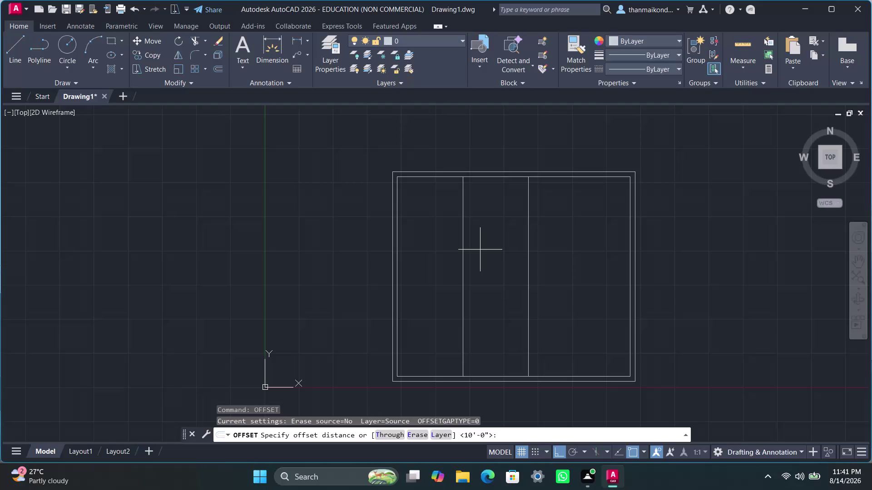
Offset the left interior wall line 4.5" to its right to double it.
text(4.5")
key(Return)
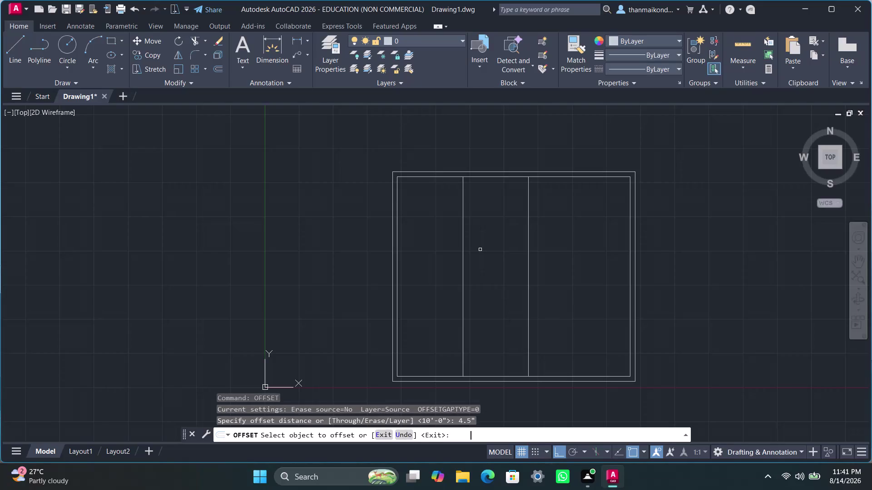
click(462, 232)
click(478, 226)
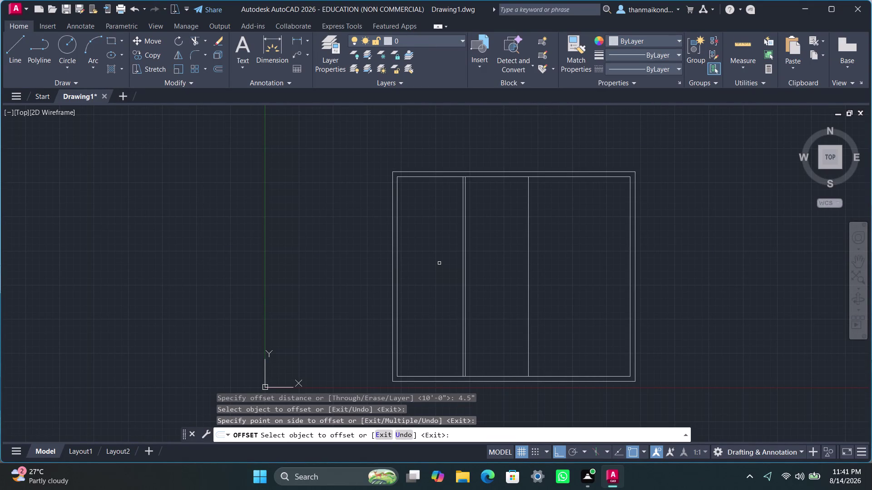
key(space)
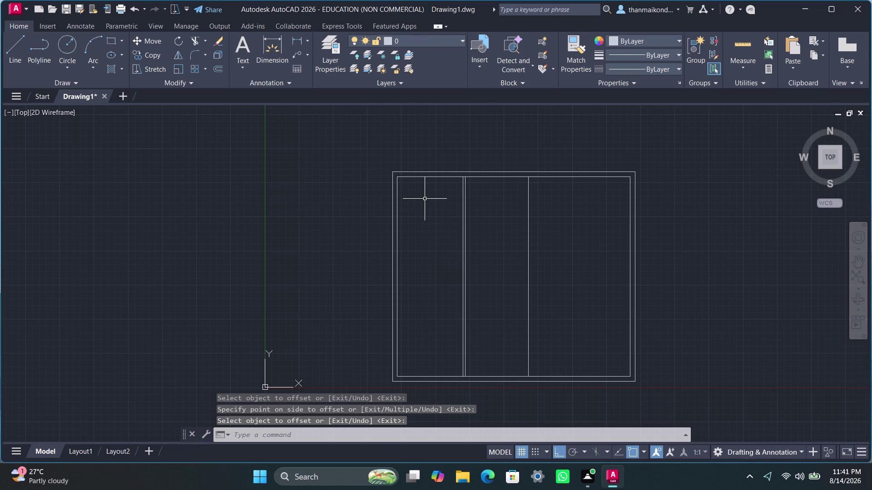
Start a second offset, cancel the mistyped distance, and re-enter the OFFSET alias.
text(off)
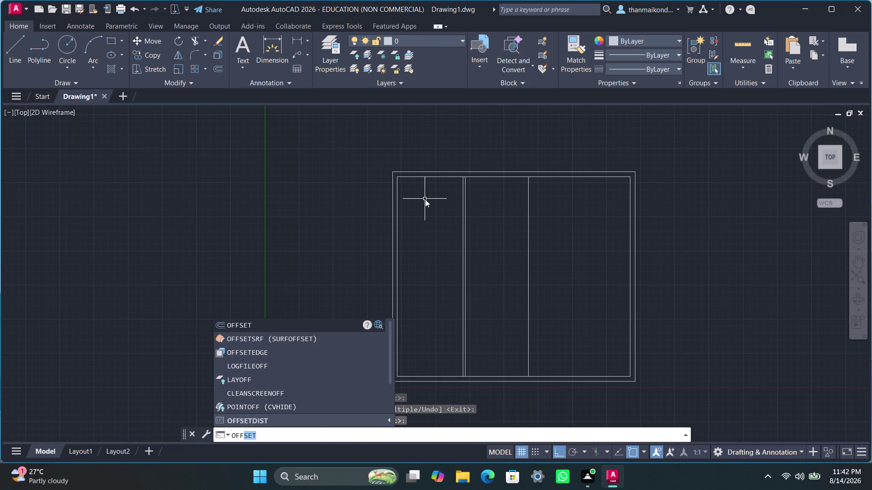
key(Return)
key(1)
key(0)
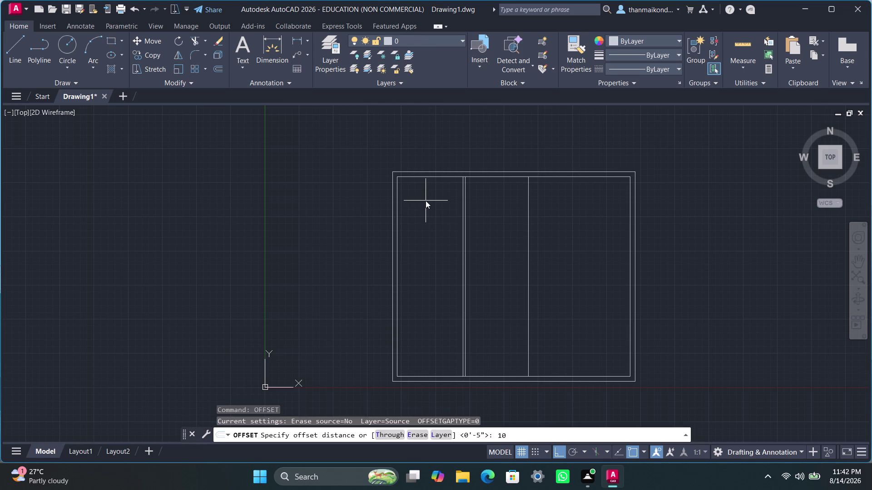
text('6)
key(shift+quotedbl)
key(Escape)
key(Escape)
key(Escape)
key(Escape)
text(of)
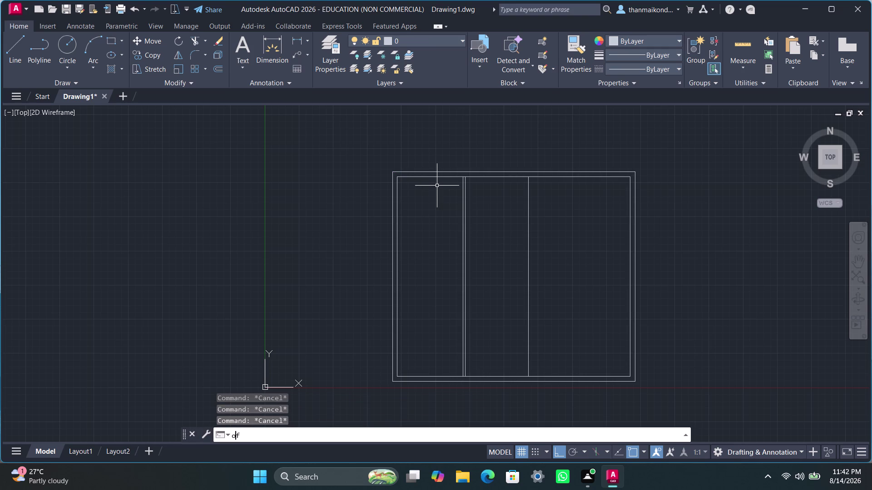
Offset the top inner wall line 10'6" downward to create the cross wall.
text(f)
key(Return)
text(10)
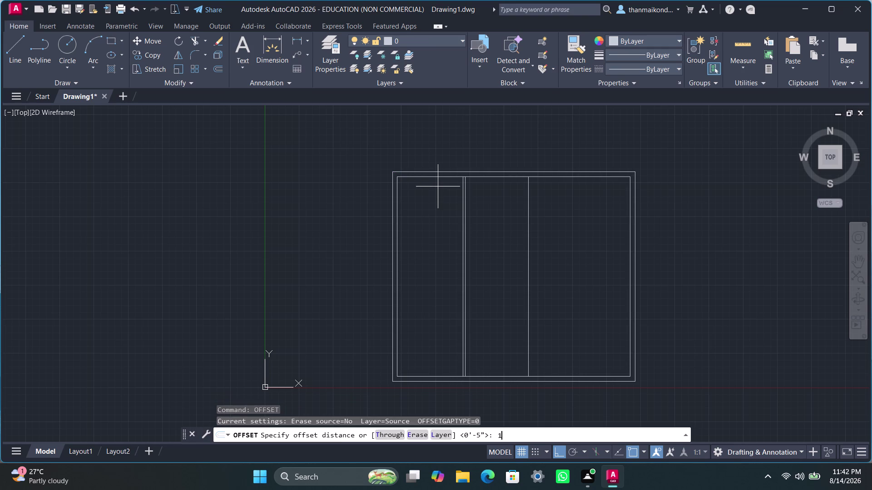
text('6)
key(shift+quotedbl)
key(Return)
click(436, 177)
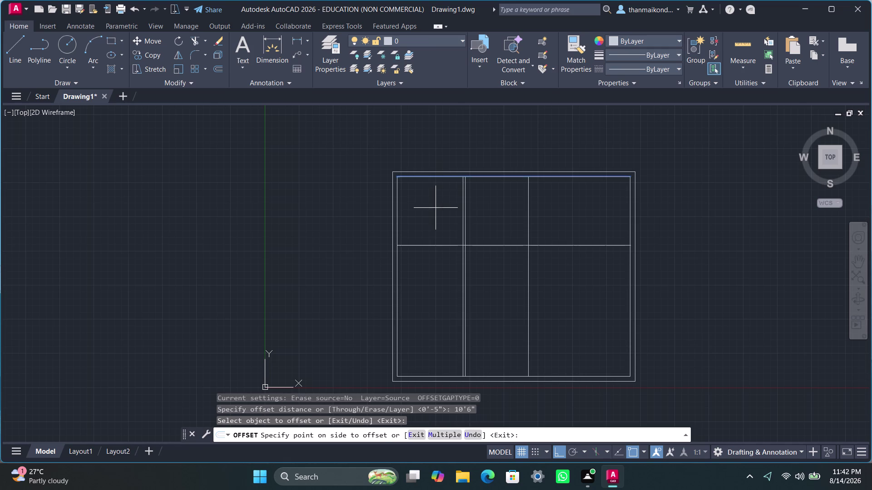
click(435, 212)
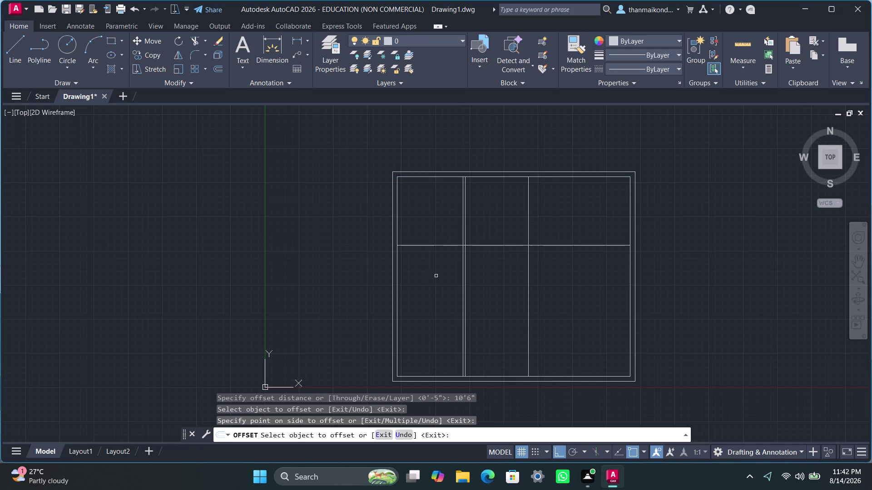
key(Escape)
key(Escape)
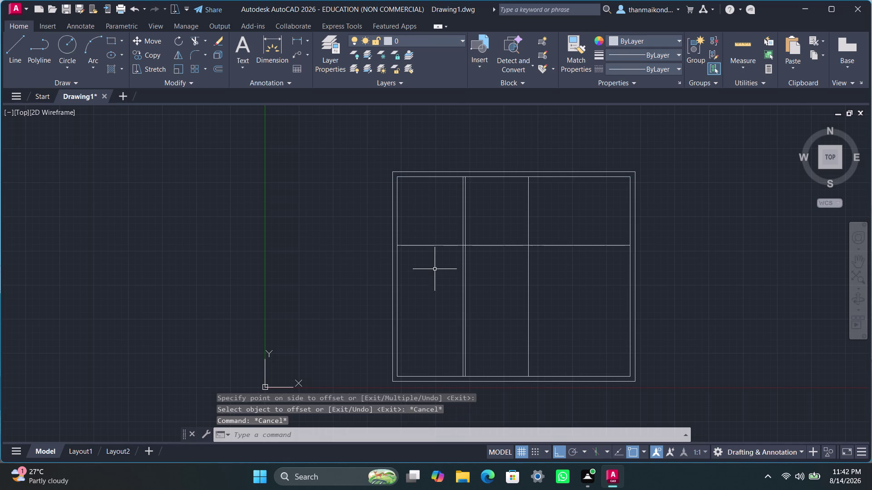
key(Escape)
Offset the new cross-wall line 4.5" below itself to double it.
key(o)
text(ff)
key(Return)
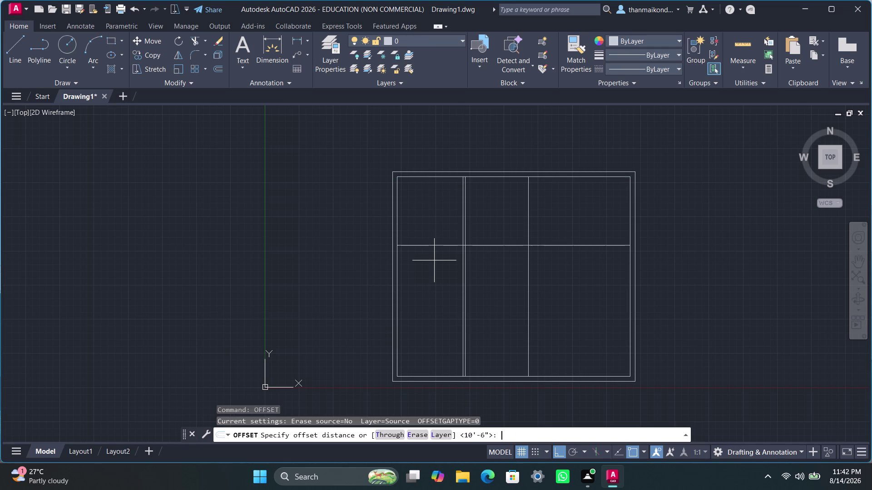
key(4)
key(period)
key(5)
key(shift+quotedbl)
key(Return)
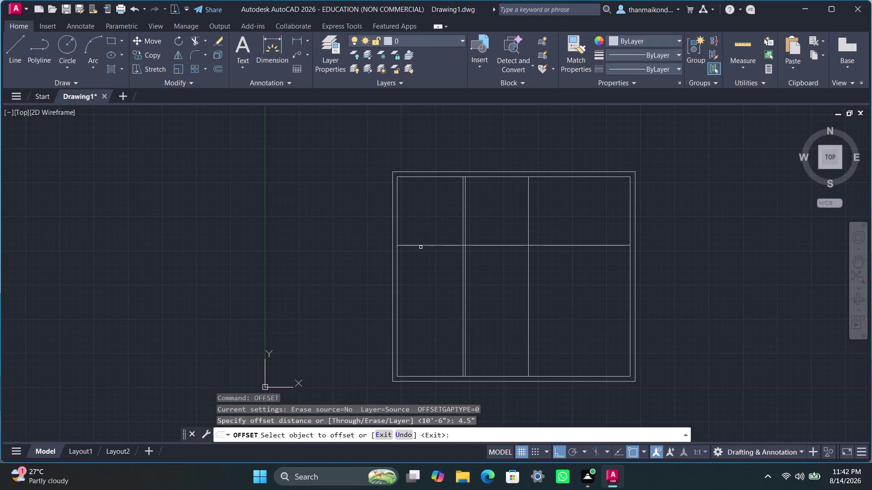
click(421, 246)
click(423, 260)
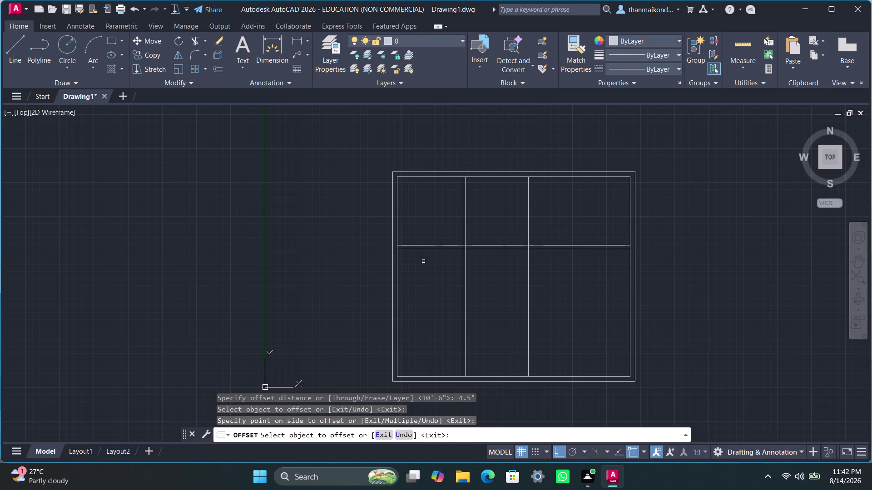
key(space)
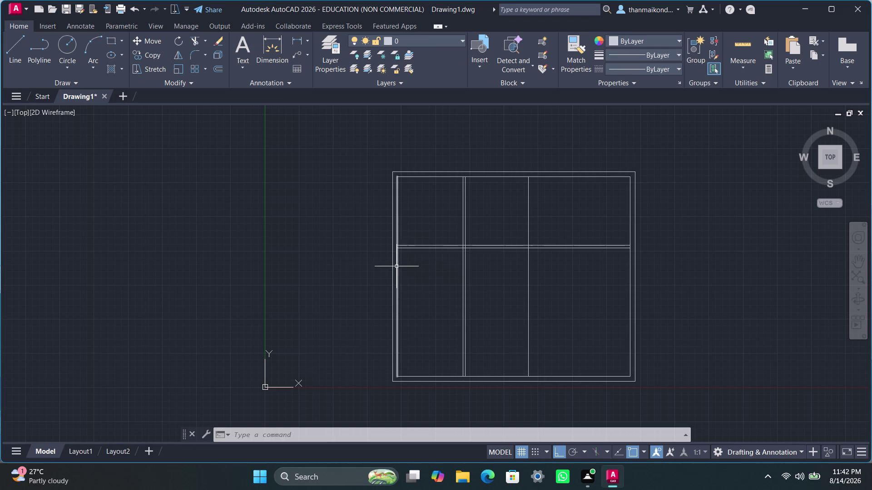
Offset the lower cross-wall line 4' downward as the corridor's opposite edge.
text(off)
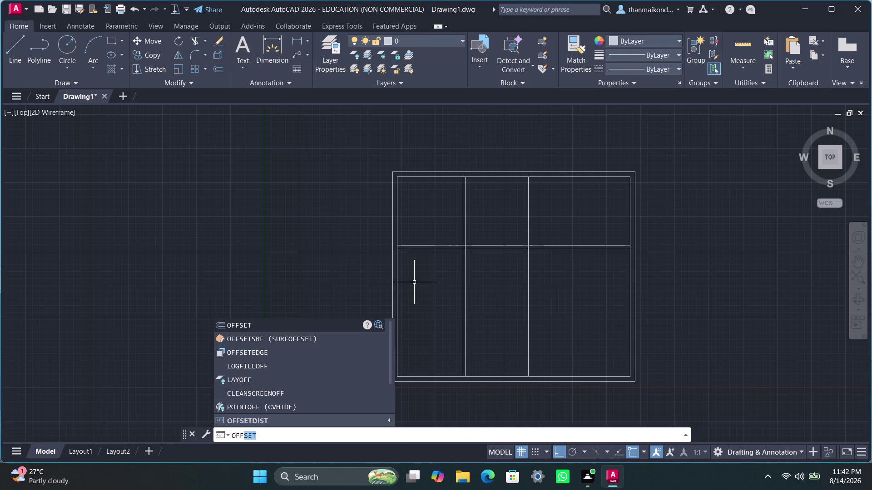
key(Return)
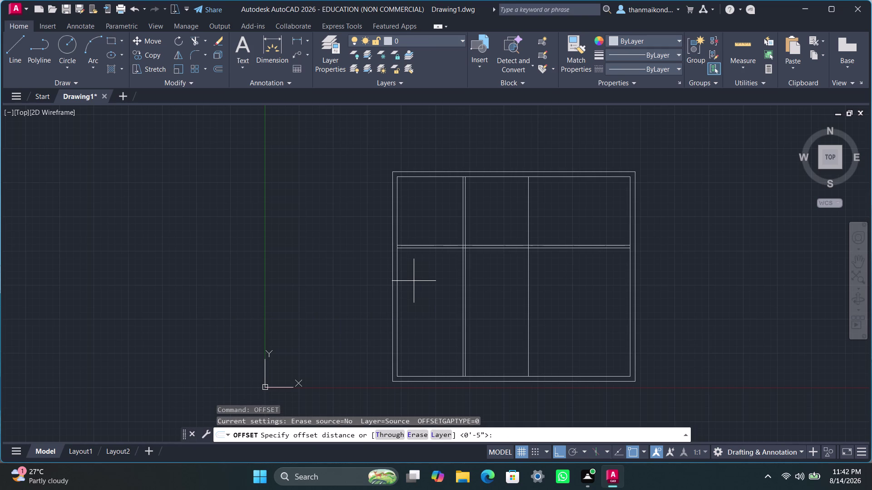
key(4)
key(apostrophe)
key(Return)
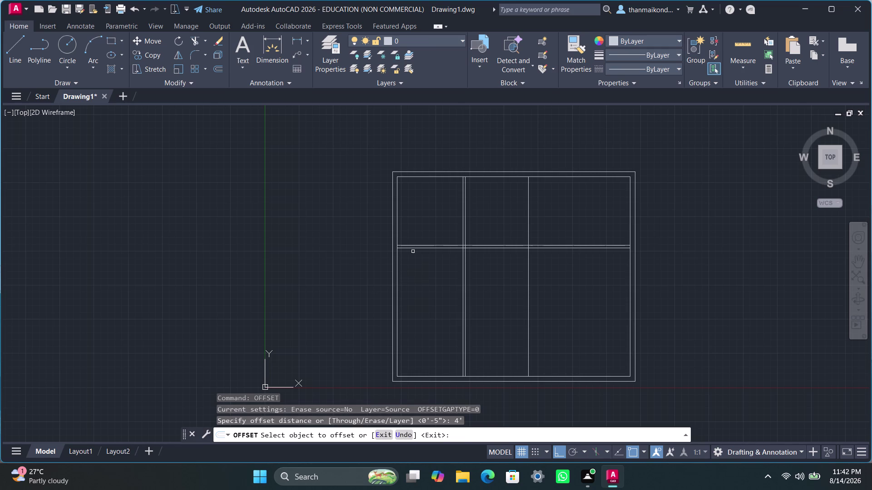
click(412, 249)
click(418, 294)
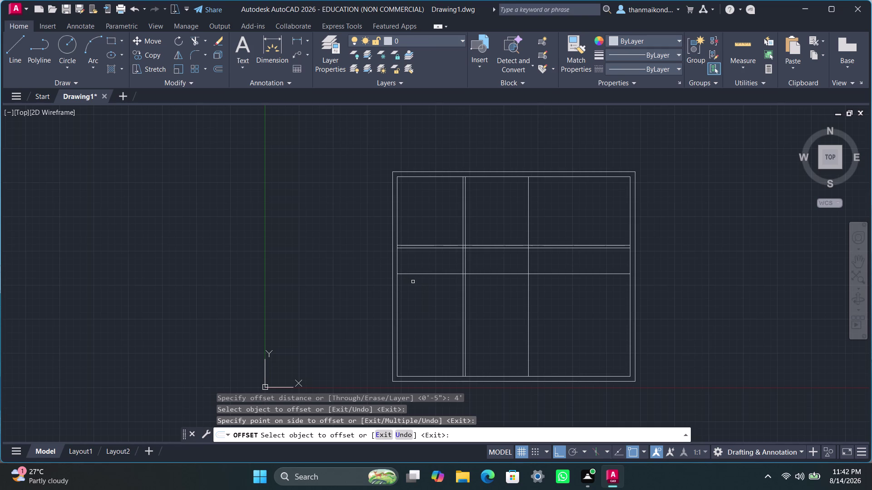
key(Escape)
key(Escape)
key(Escape)
key(Escape)
Offset the left inner outline wall line 5' to the right.
text(off)
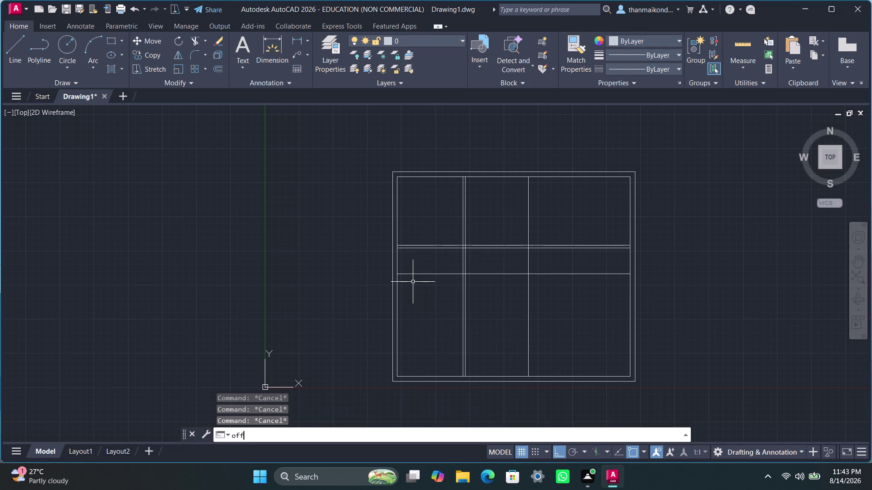
key(Return)
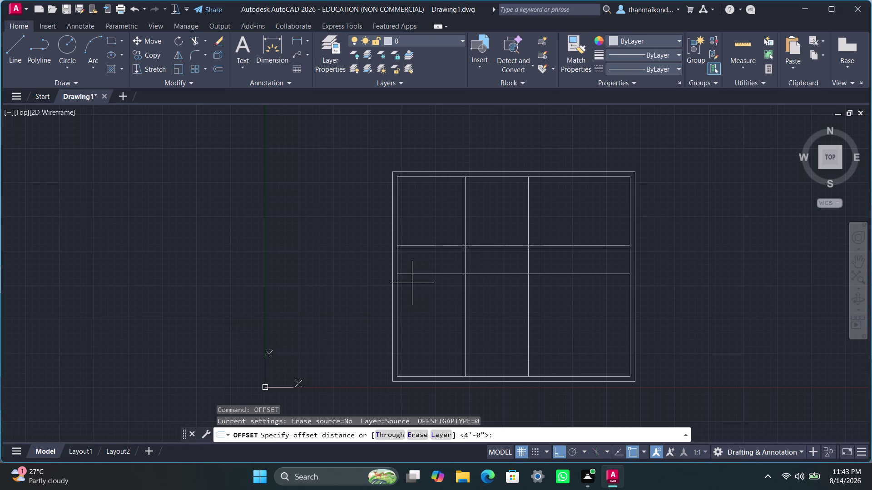
text(5')
key(Return)
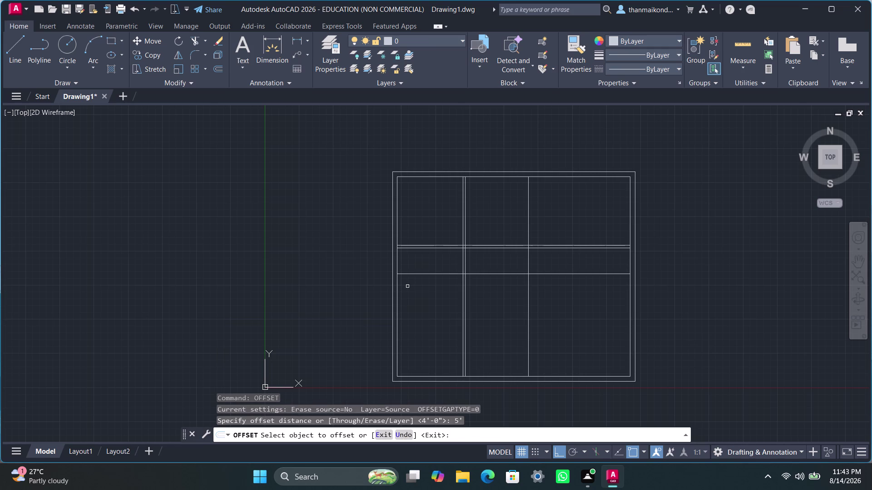
click(398, 261)
click(436, 271)
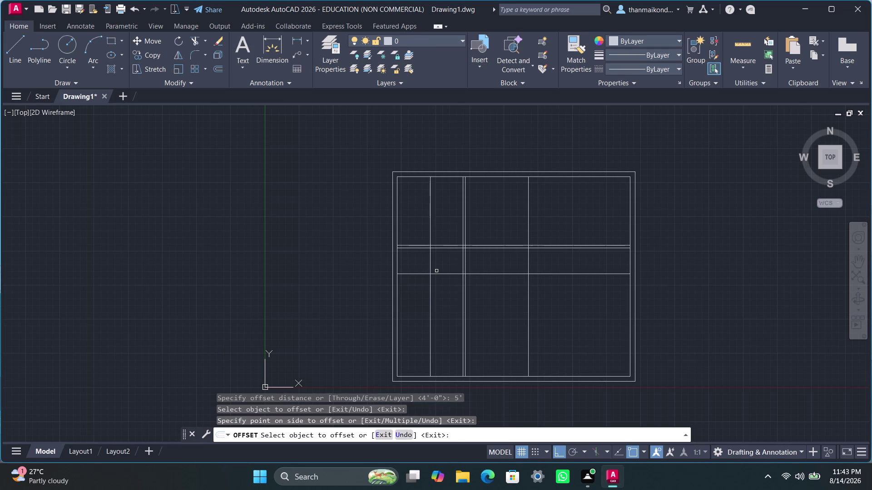
key(space)
Double the first new wall line with a 4.5" offset.
text(o)
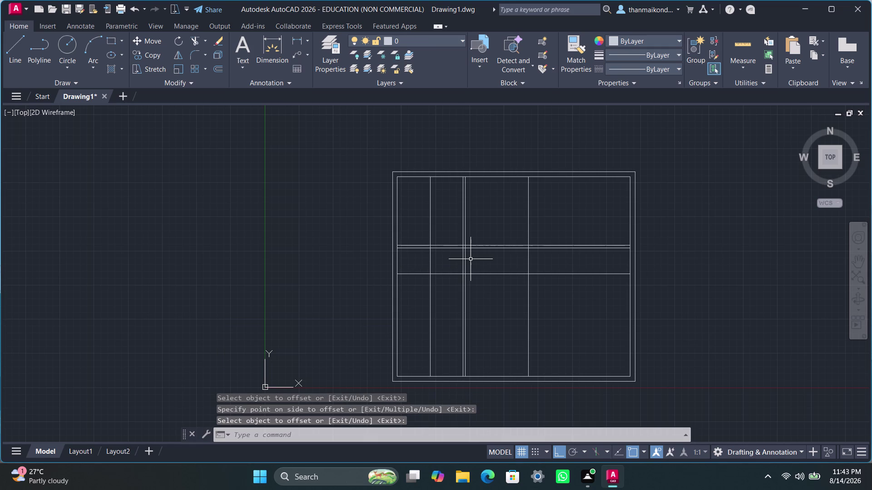
text(ff)
key(Return)
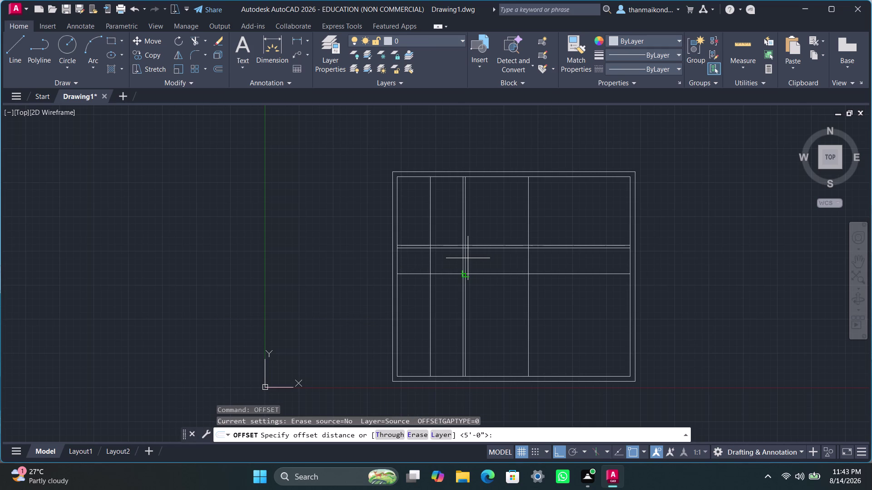
key(4)
key(period)
key(5)
key(shift+quotedbl)
key(Return)
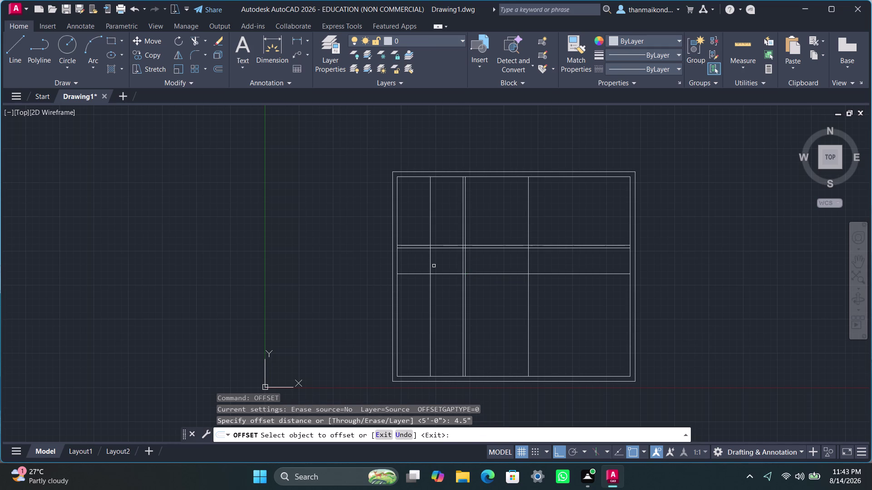
click(431, 269)
click(438, 271)
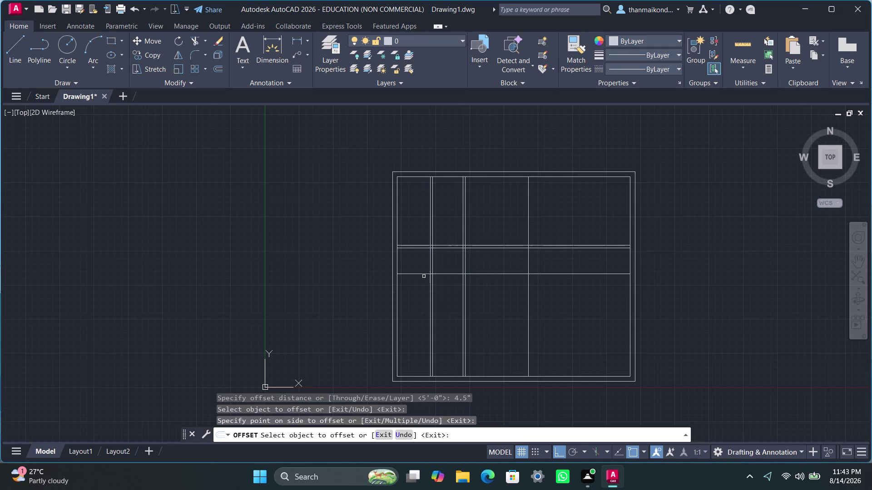
Offset the corridor's lower line 4.5" to complete its wall pair.
click(420, 274)
click(418, 285)
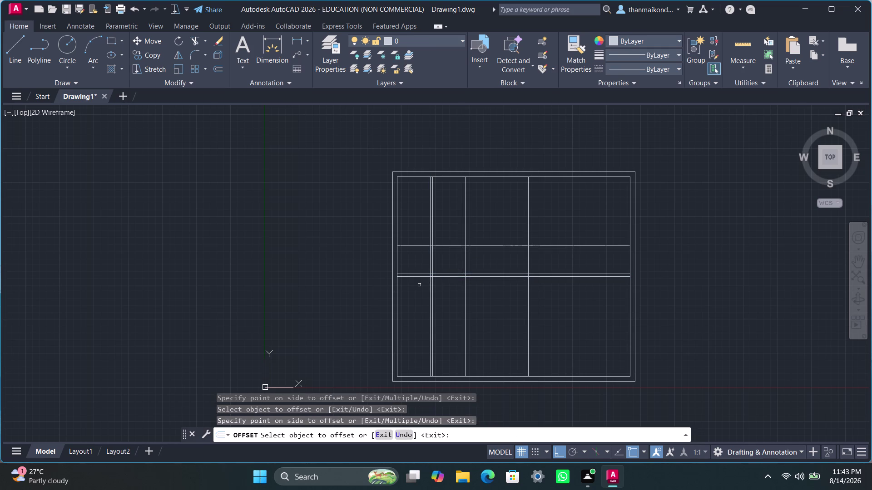
key(Escape)
key(Escape)
key(Escape)
key(Escape)
key(Escape)
key(Escape)
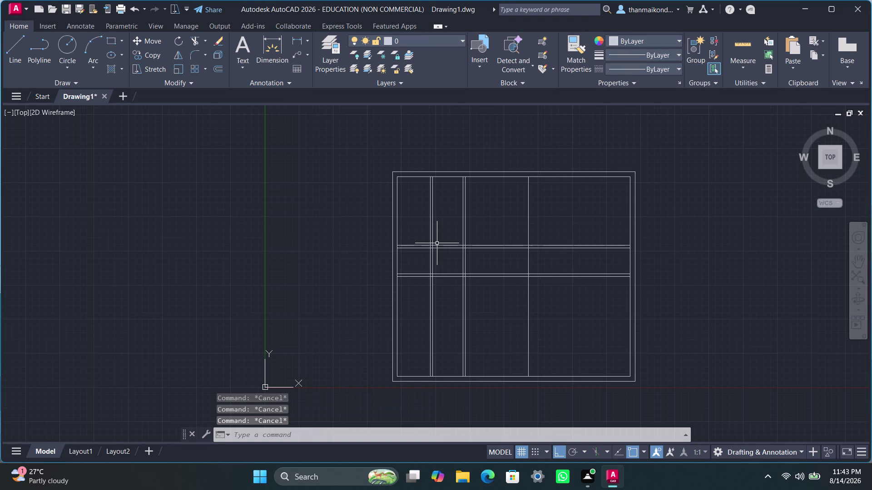
Start TRIM and fence-cut the overlapping segments at the first junction and corridor crossing.
text(trim)
key(Return)
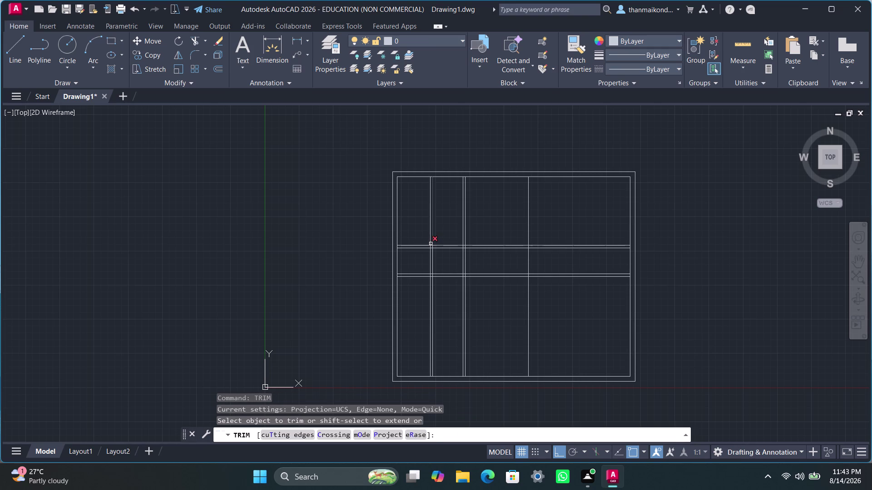
drag(422, 219, 442, 230)
scroll(up, 3)
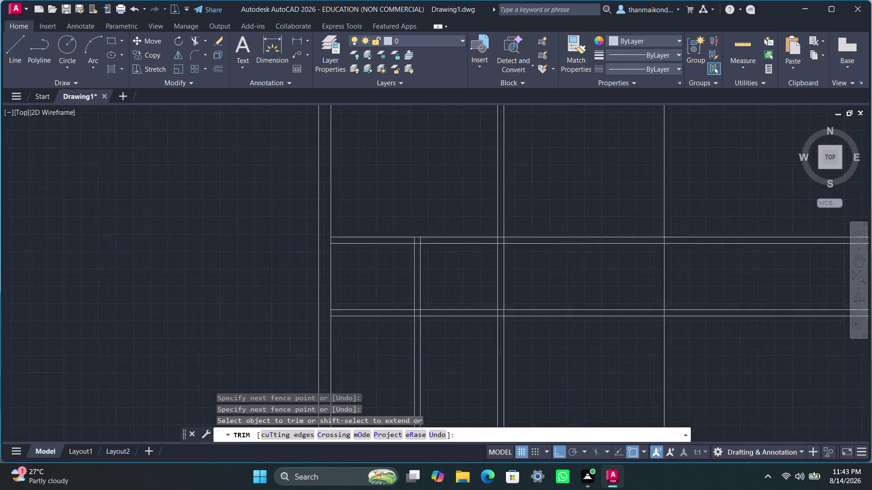
drag(452, 217, 457, 257)
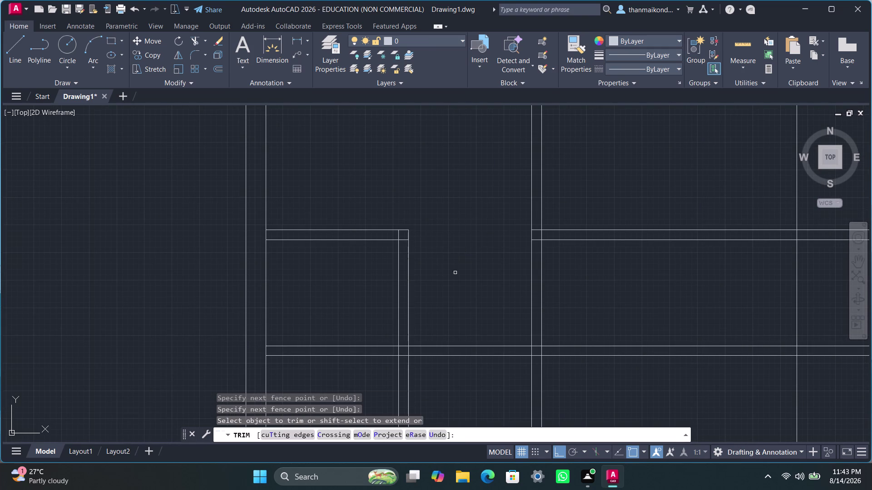
scroll(up, 3)
drag(348, 213, 408, 276)
scroll(down, 3)
scroll(up, 3)
Trim the wall line inside the small room and overlapping segments at nearby junctions.
middle_drag(196, 340, 257, 307)
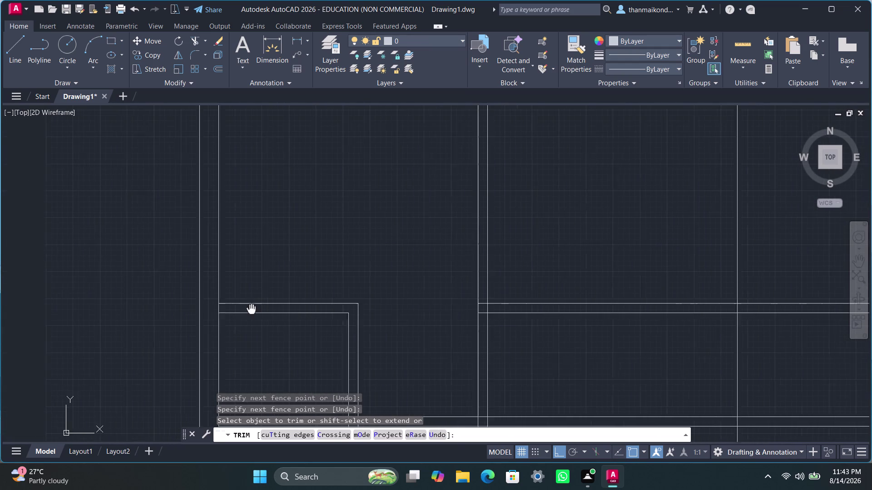
middle_drag(257, 307, 258, 307)
scroll(up, 3)
drag(172, 314, 220, 311)
scroll(down, 3)
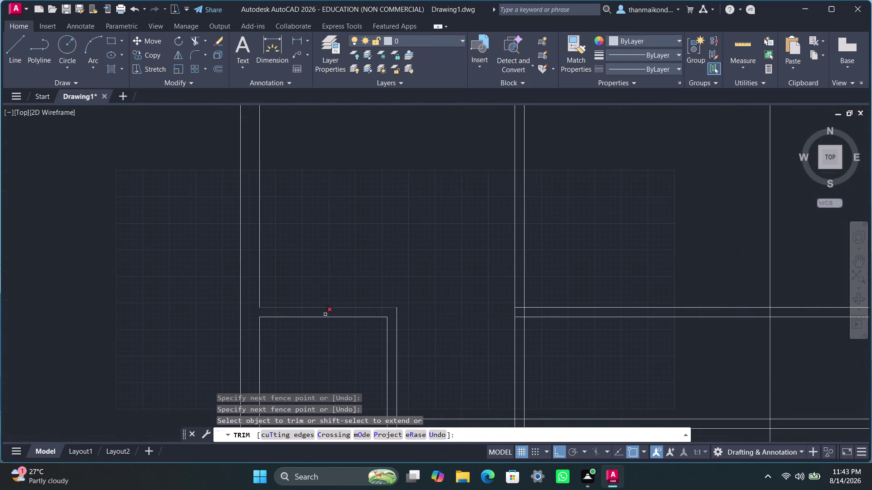
scroll(down, 3)
middle_drag(434, 278, 427, 250)
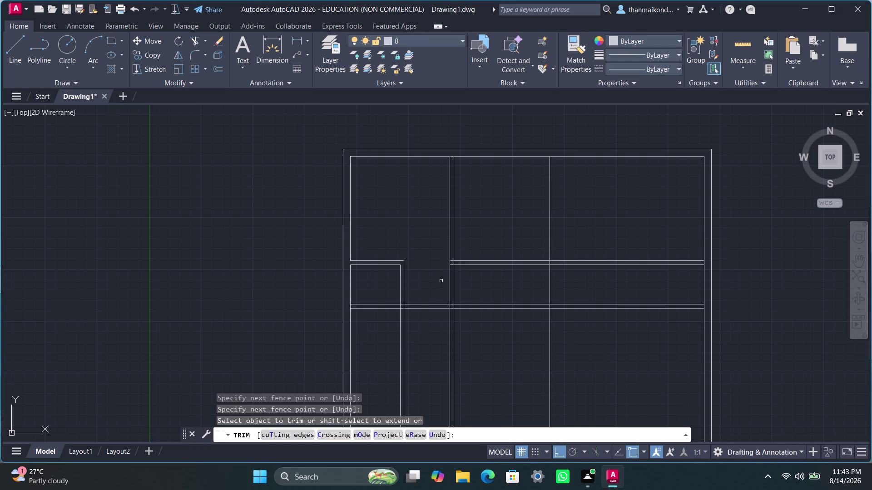
drag(441, 281, 464, 287)
drag(503, 293, 507, 332)
drag(431, 375, 468, 375)
scroll(down, 3)
middle_drag(437, 370, 420, 314)
drag(373, 338, 416, 332)
scroll(up, 3)
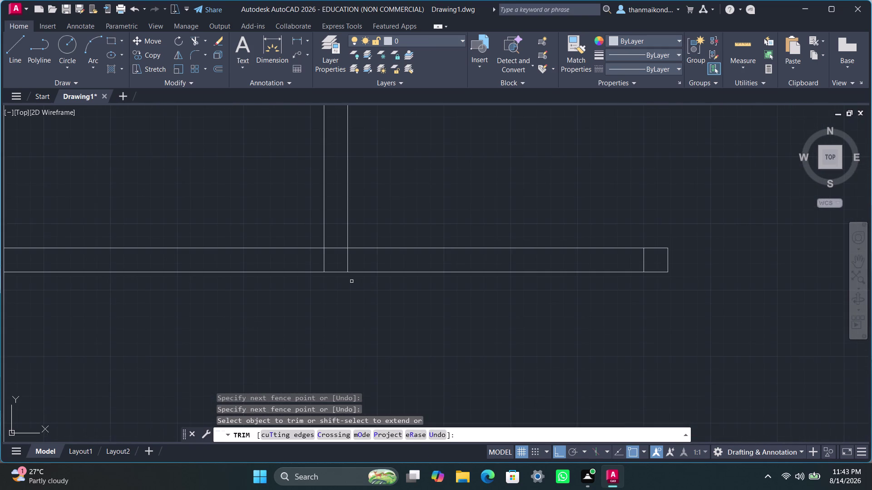
Trim the lines crossing the corridor and the end of the corridor wall.
middle_drag(398, 257, 439, 285)
scroll(up, 3)
drag(351, 286, 387, 286)
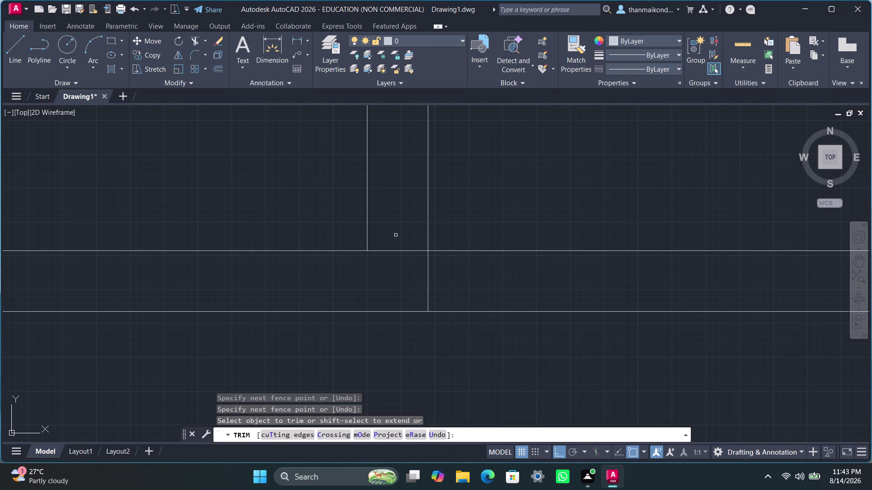
drag(398, 229, 402, 260)
drag(413, 270, 439, 274)
scroll(down, 3)
middle_drag(505, 307, 433, 296)
scroll(up, 3)
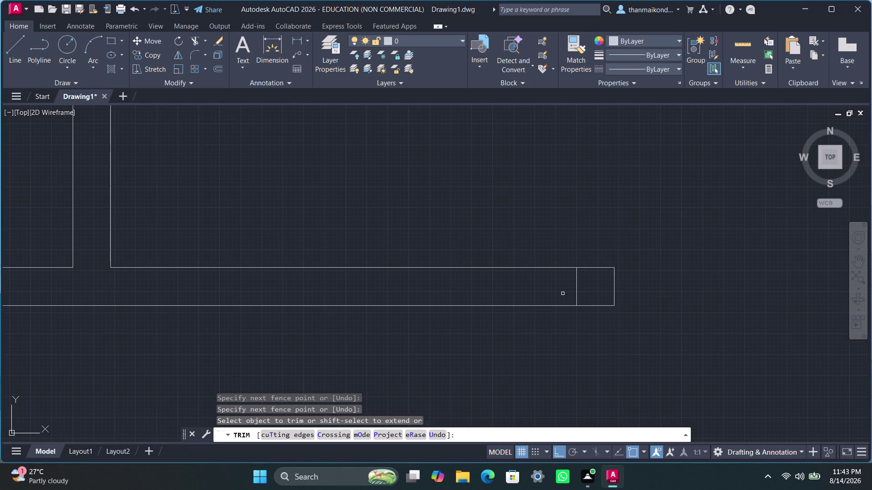
drag(561, 293, 596, 295)
scroll(down, 3)
Trim another overlapping wall segment on the left side of the plan.
middle_drag(416, 226, 416, 226)
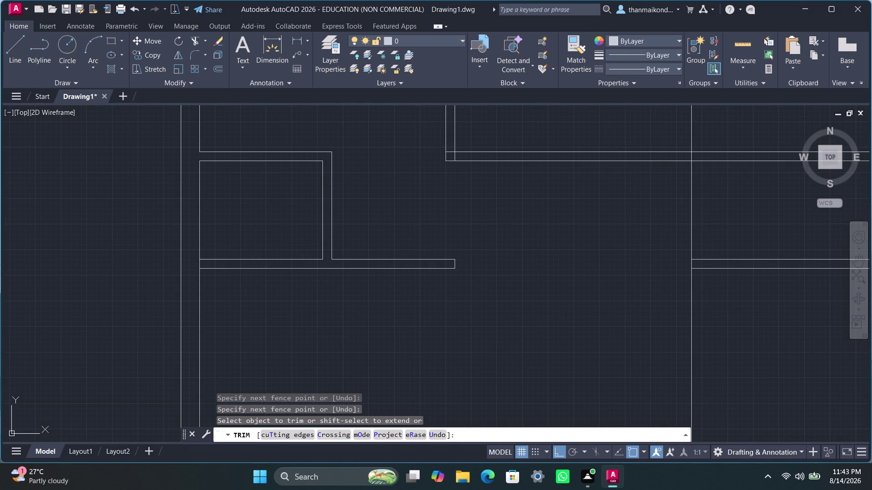
middle_drag(415, 227, 412, 232)
scroll(up, 3)
scroll(up, 3)
drag(159, 267, 213, 265)
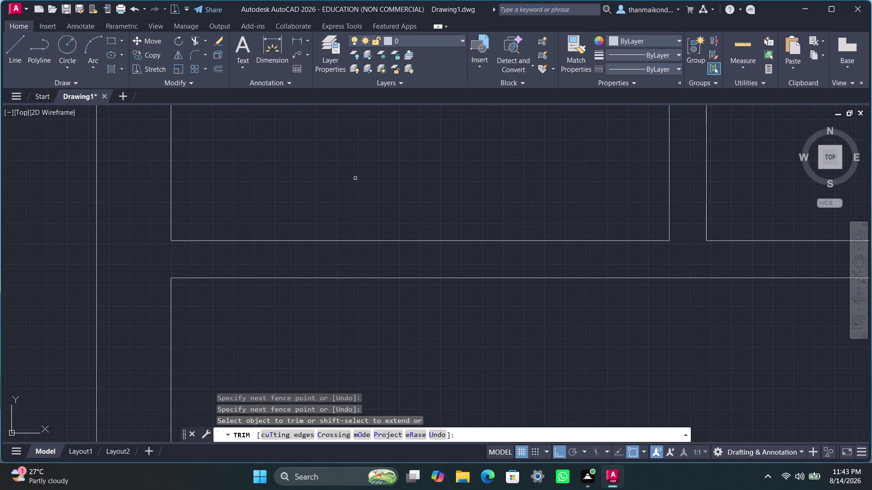
scroll(down, 3)
scroll(down, 3)
middle_drag(436, 284, 413, 333)
middle_drag(447, 218, 446, 223)
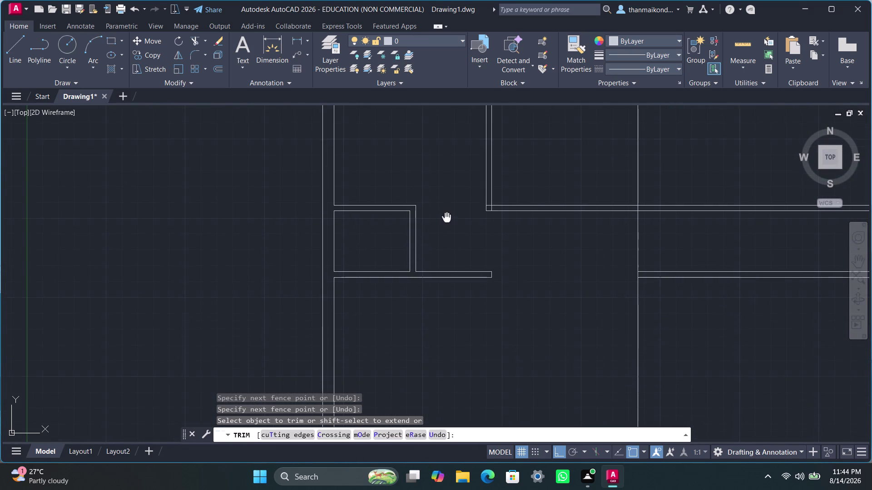
middle_drag(447, 223, 422, 267)
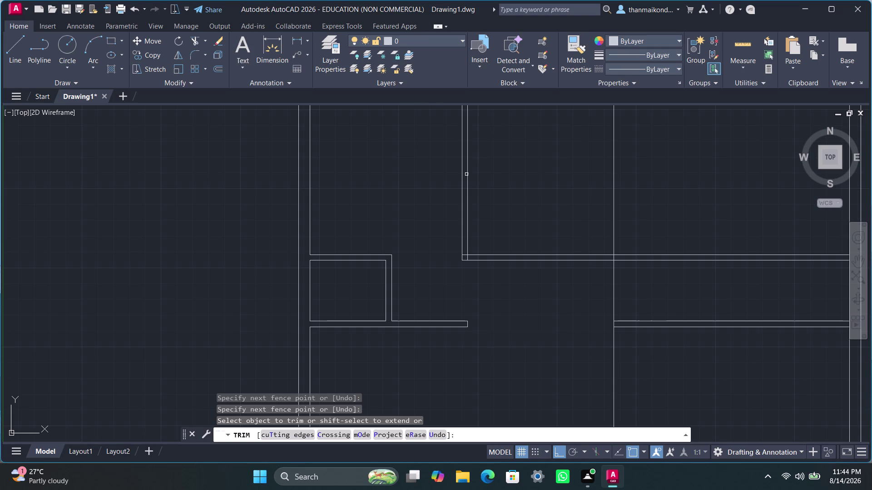
scroll(down, 3)
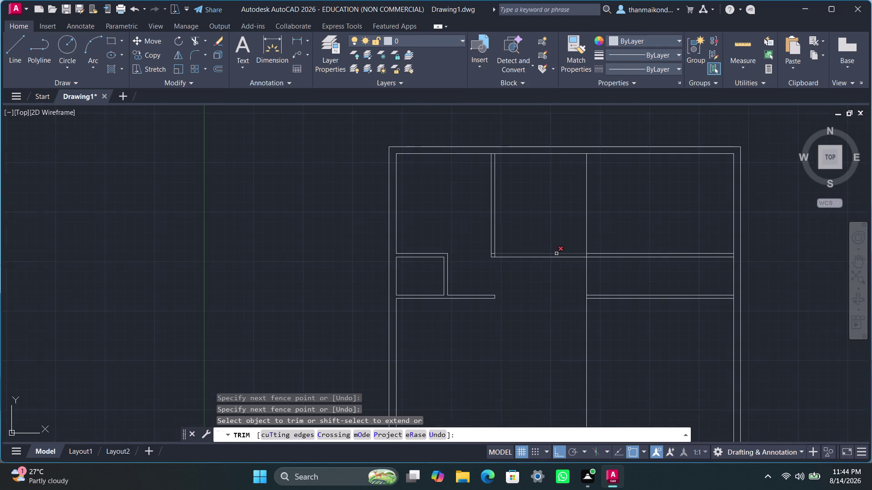
middle_drag(556, 255, 518, 256)
Trim the upper horizontal lines near the center and the leftover junction segments.
drag(518, 250, 520, 269)
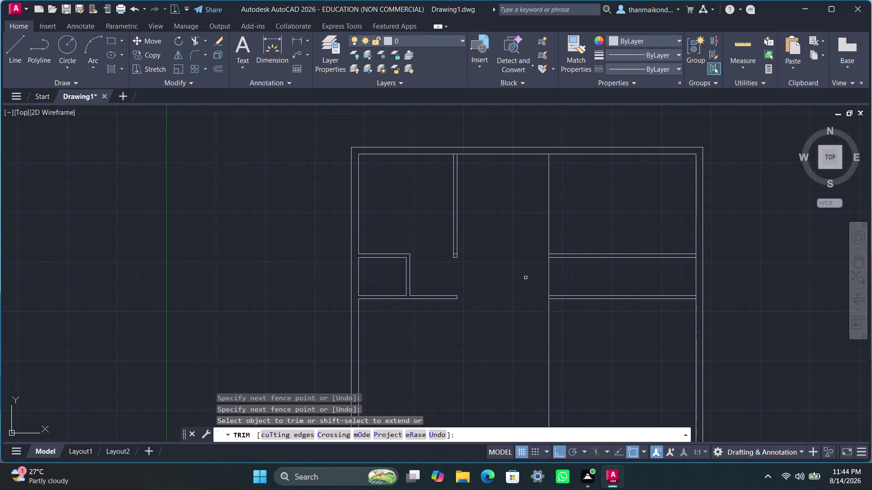
scroll(up, 3)
drag(423, 246, 424, 251)
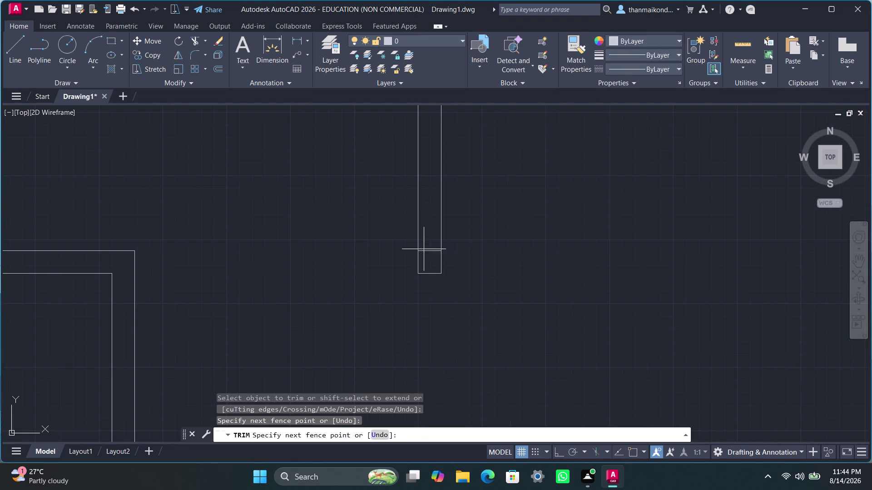
drag(424, 251, 424, 253)
click(428, 258)
scroll(down, 3)
scroll(down, 3)
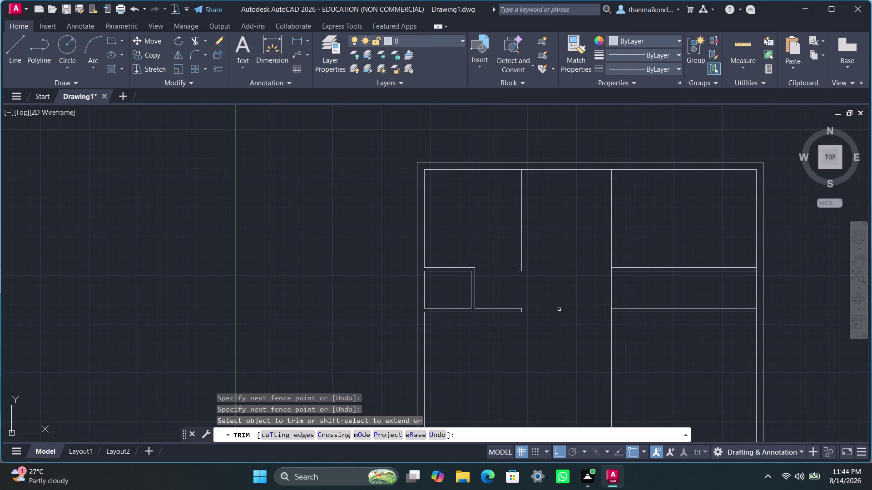
middle_drag(559, 310, 502, 265)
key(Escape)
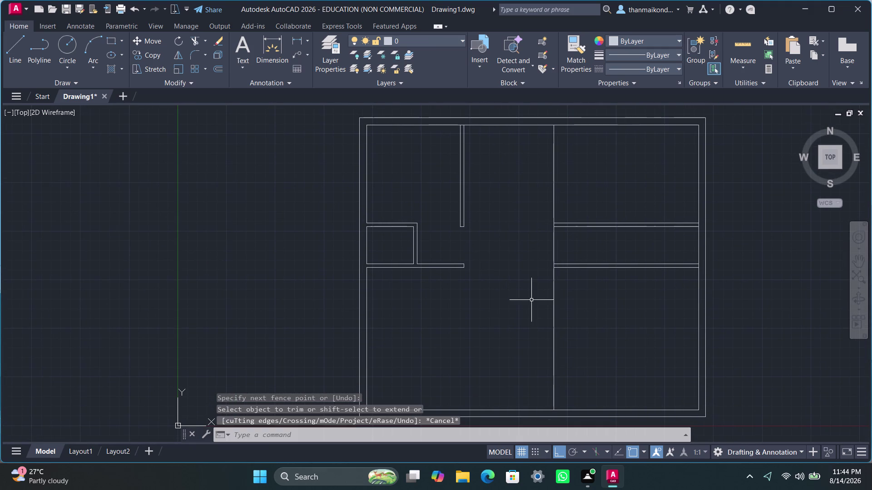
Trim away the right bay's horizontal corridor wall lines.
key(Escape)
key(Escape)
key(Escape)
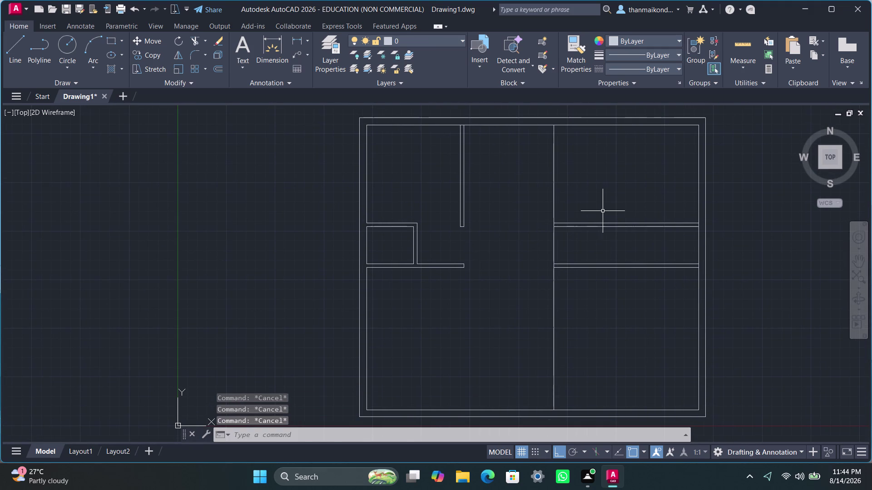
drag(601, 207, 621, 290)
text(tr)
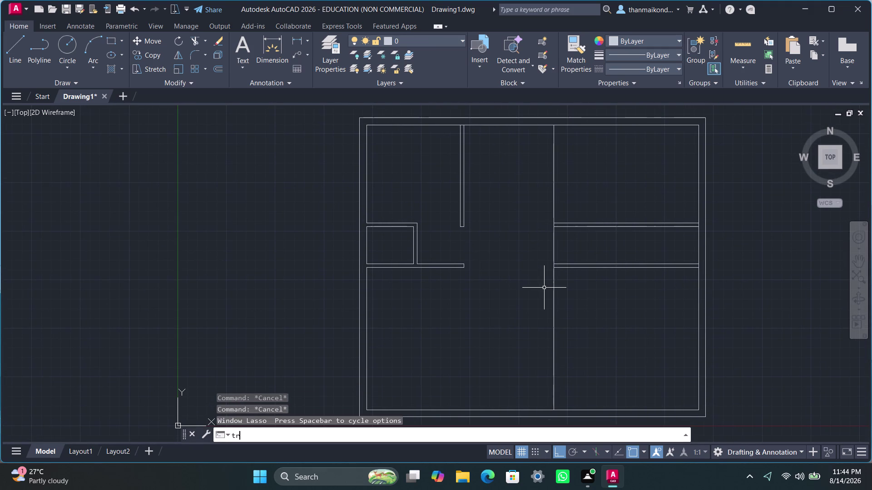
text(i)
key(m)
key(Return)
drag(609, 195, 619, 304)
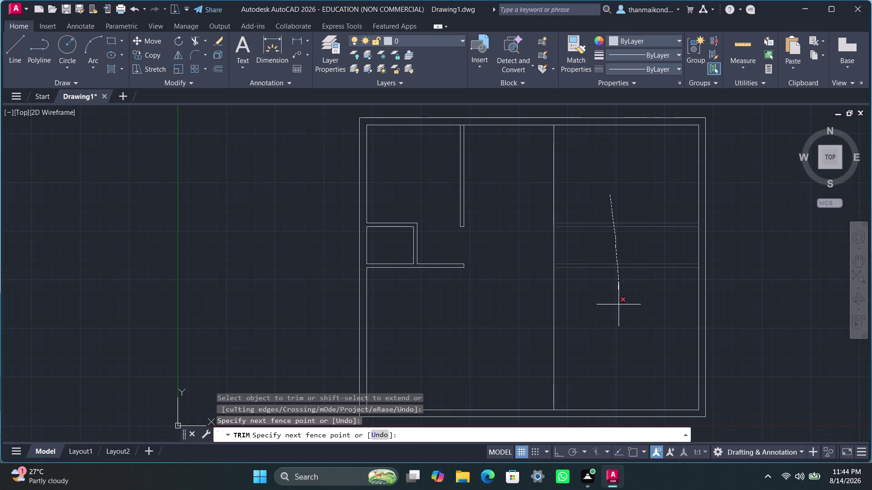
drag(619, 305, 617, 306)
key(space)
click(521, 298)
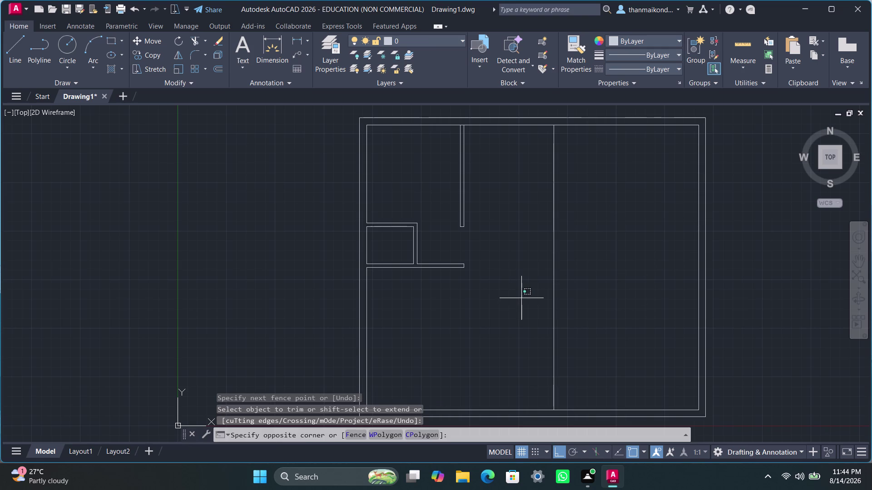
Start the OFFSET command with the OFF alias.
text(off)
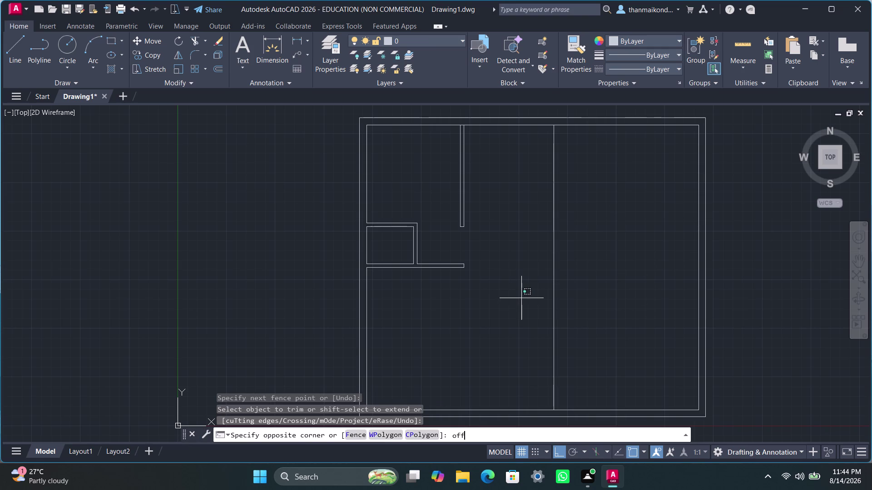
key(Escape)
key(Escape)
key(Escape)
key(Escape)
text(off)
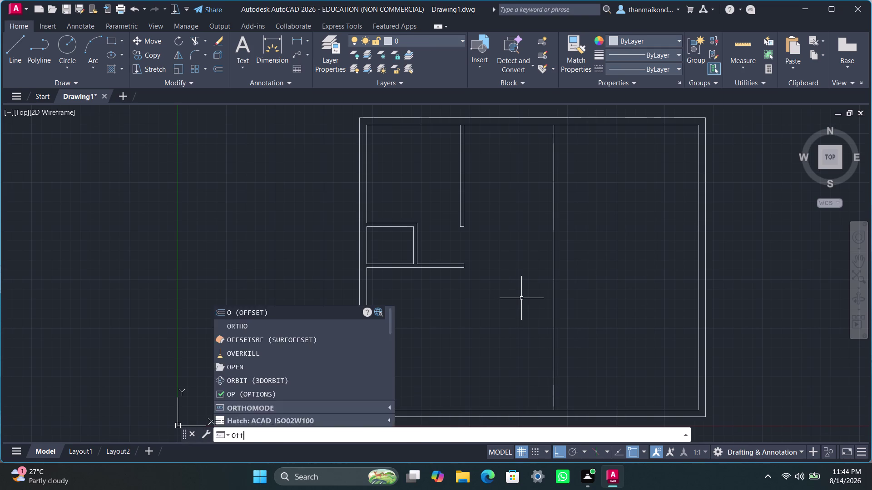
key(Return)
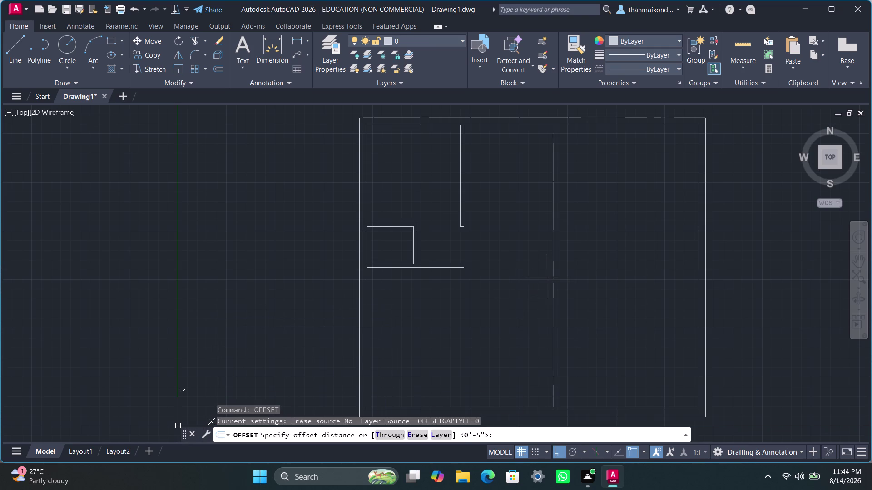
Offset the central vertical divider 4.5 inches to its right, doubling the wall.
key(0)
key(BackSpace)
key(4)
key(period)
key(5)
key(shift+quotedbl)
key(Return)
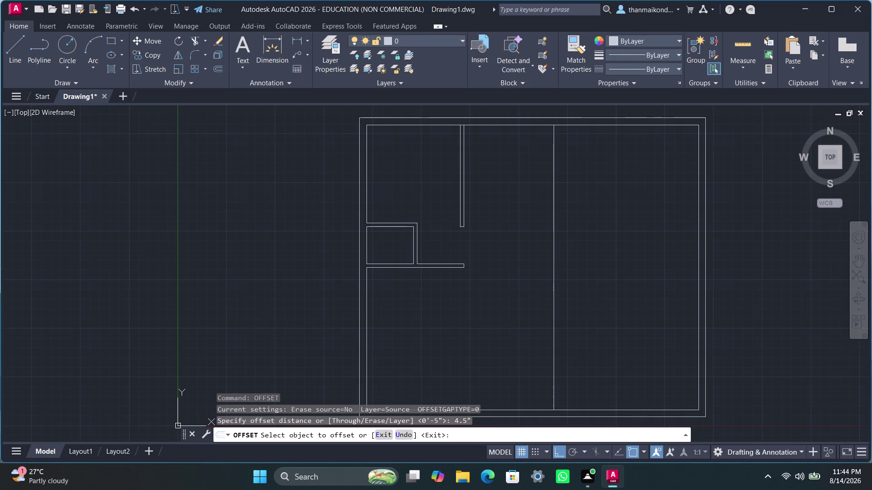
click(553, 280)
click(594, 272)
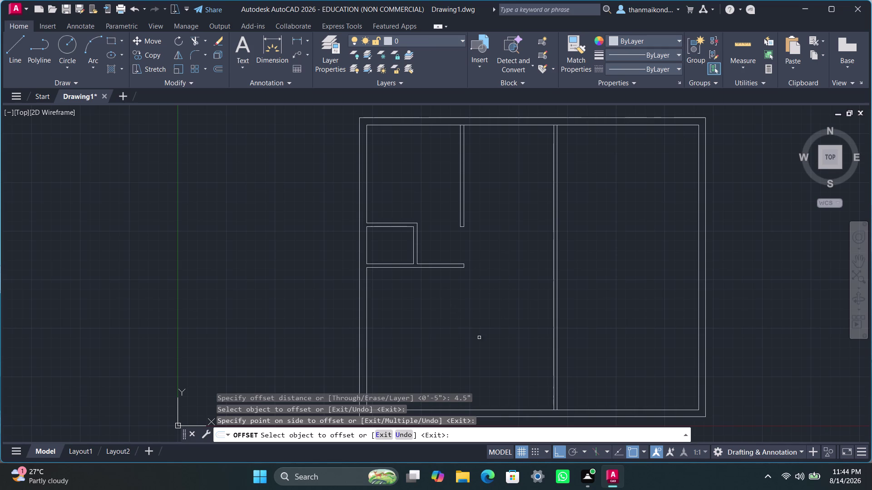
key(Escape)
key(Escape)
Offset the bottom inner wall line 15 feet upward across the plan interior.
key(o)
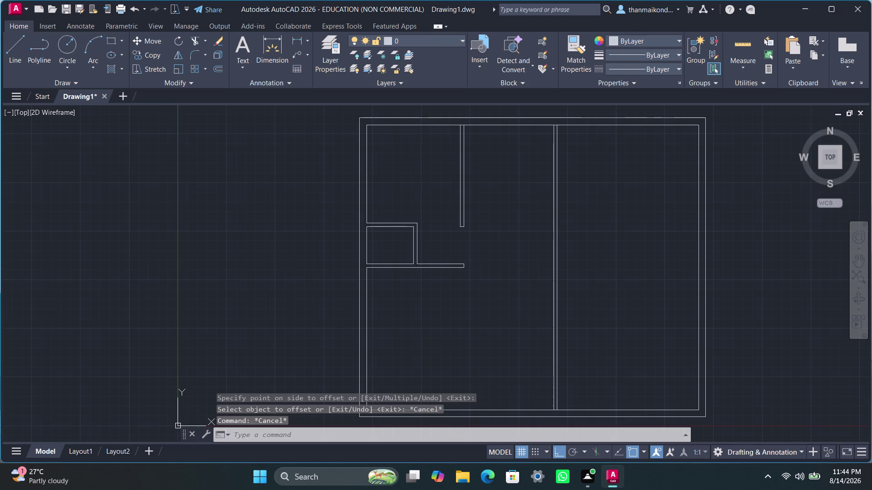
text(ff)
key(Return)
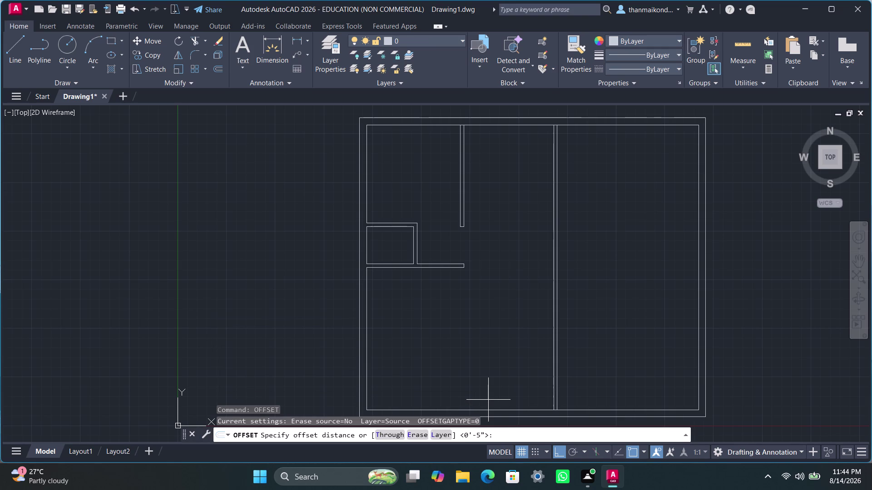
text(15')
key(Return)
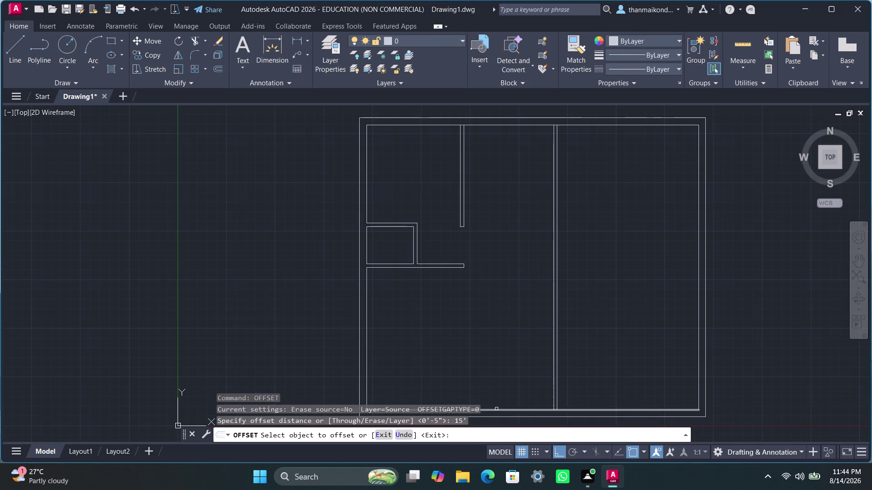
click(499, 410)
click(491, 362)
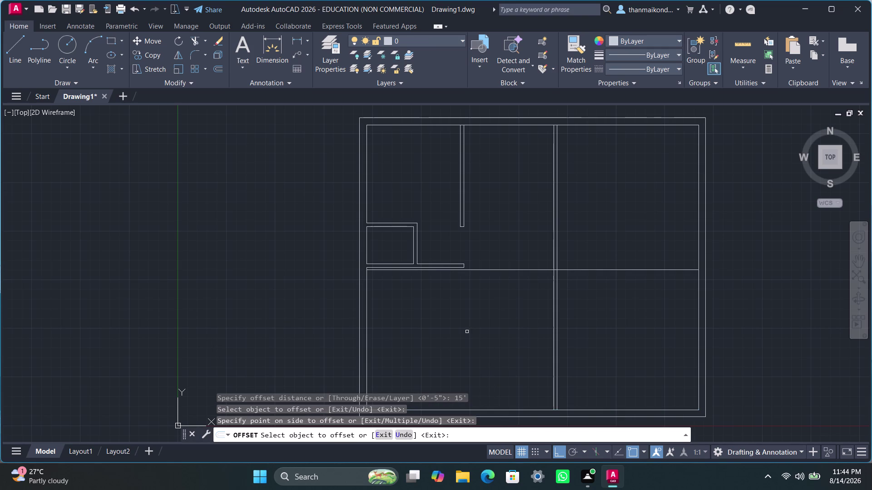
key(space)
scroll(down, 3)
middle_drag(472, 349, 451, 342)
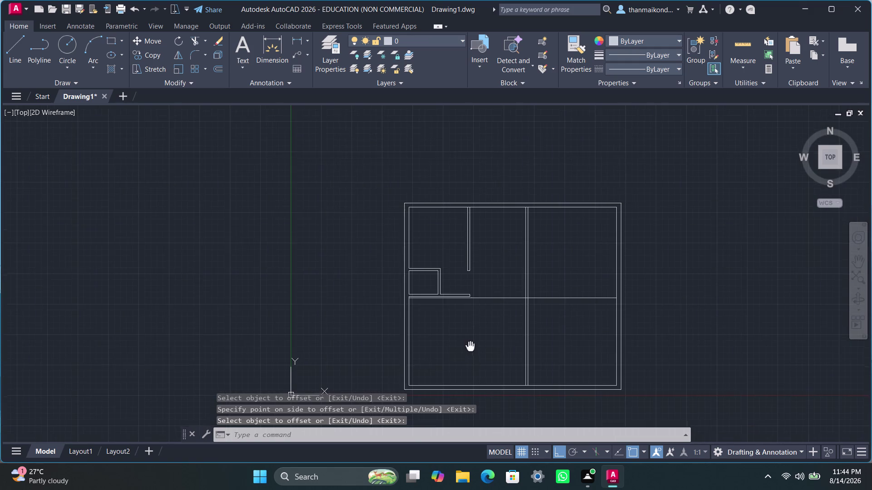
middle_drag(451, 342, 446, 341)
scroll(up, 3)
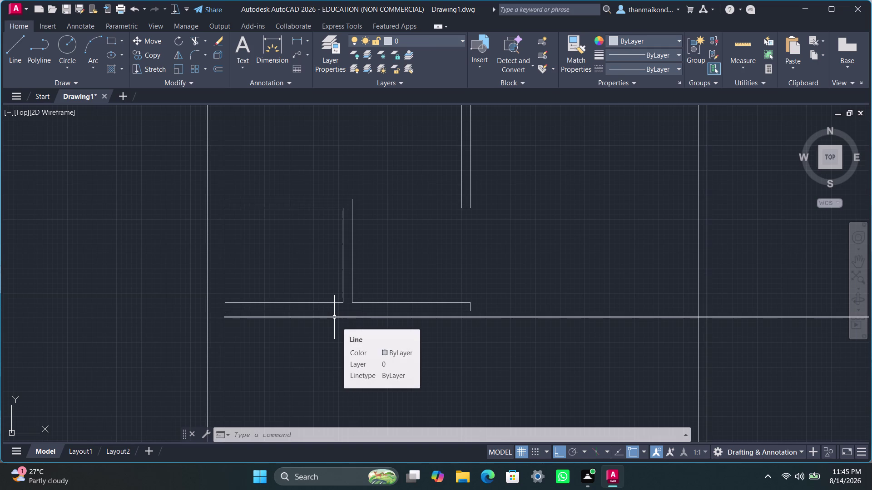
Delete the two short stub lines beneath the small room.
click(308, 313)
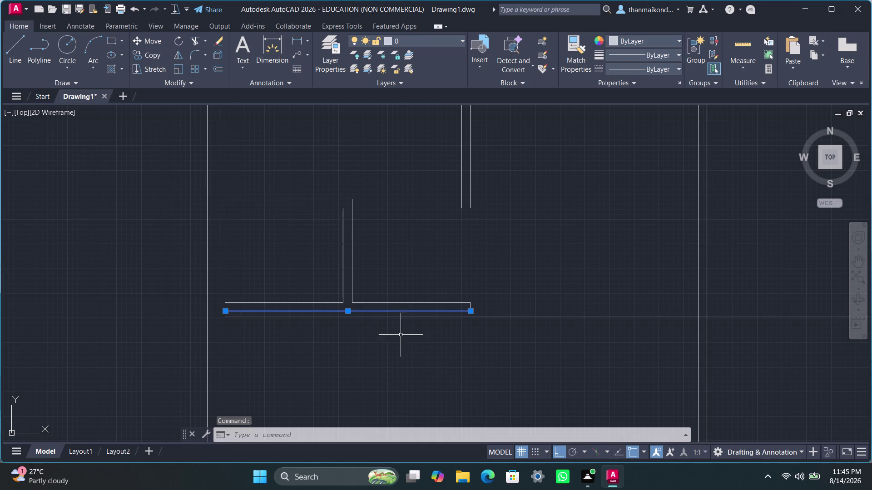
scroll(down, 3)
middle_drag(383, 357, 360, 332)
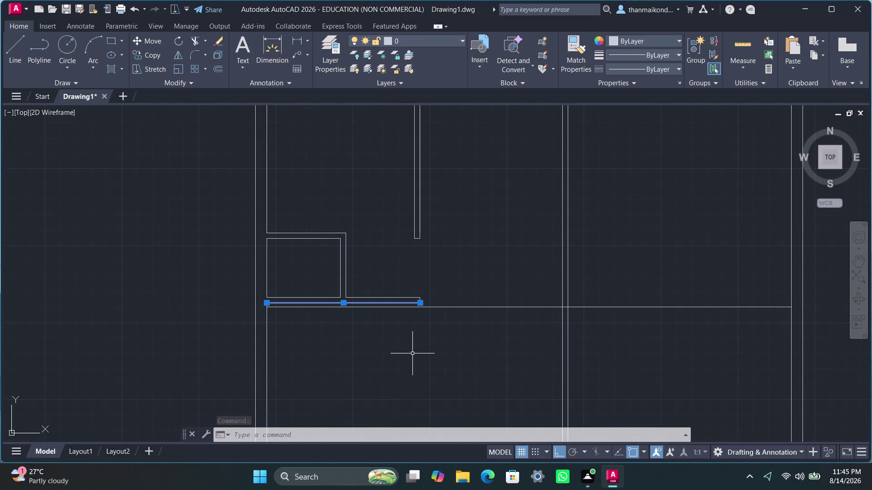
scroll(down, 3)
middle_drag(410, 356, 357, 333)
key(Escape)
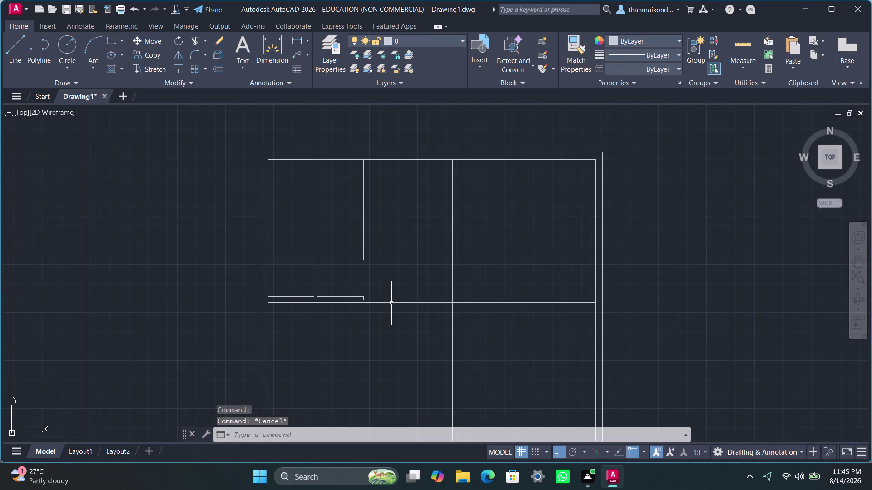
scroll(up, 3)
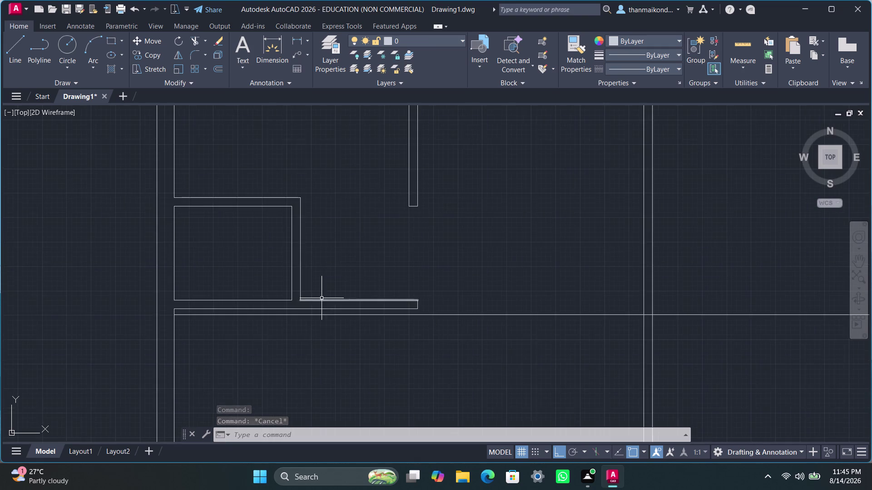
scroll(up, 3)
scroll(down, 3)
click(298, 322)
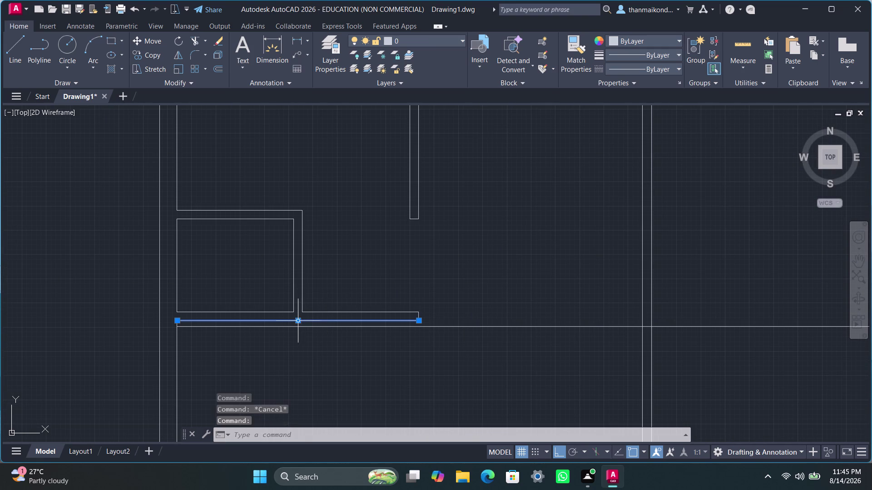
key(Delete)
click(334, 314)
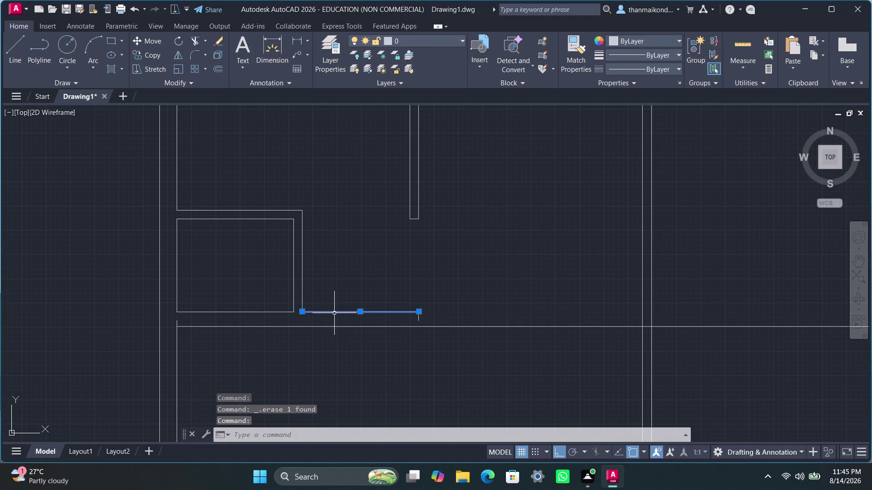
key(Delete)
Cancel the leftover selection and erase commands with the whole plan in view.
drag(404, 308, 428, 325)
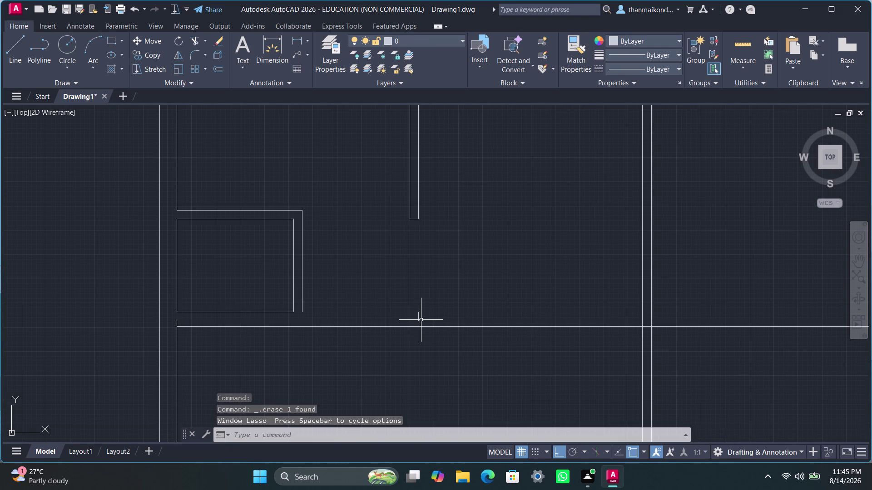
key(space)
key(space)
key(space)
scroll(down, 3)
middle_drag(355, 303, 371, 320)
scroll(up, 3)
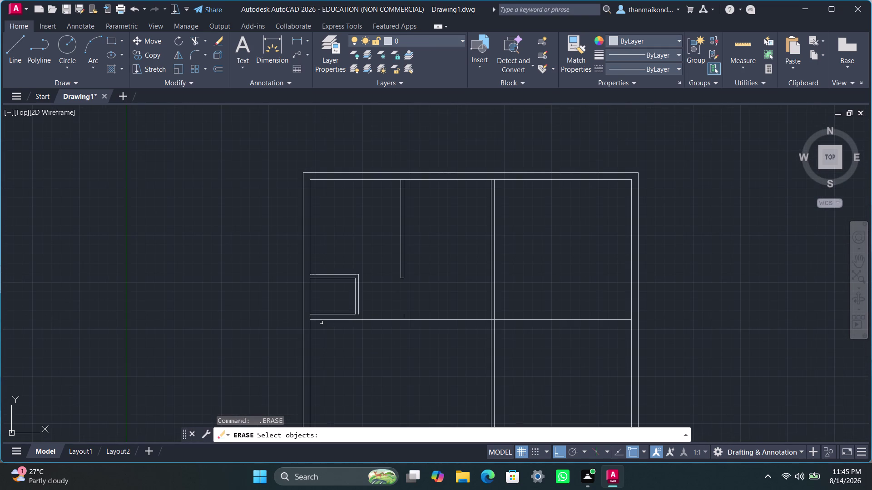
key(Escape)
key(Escape)
key(Escape)
key(Escape)
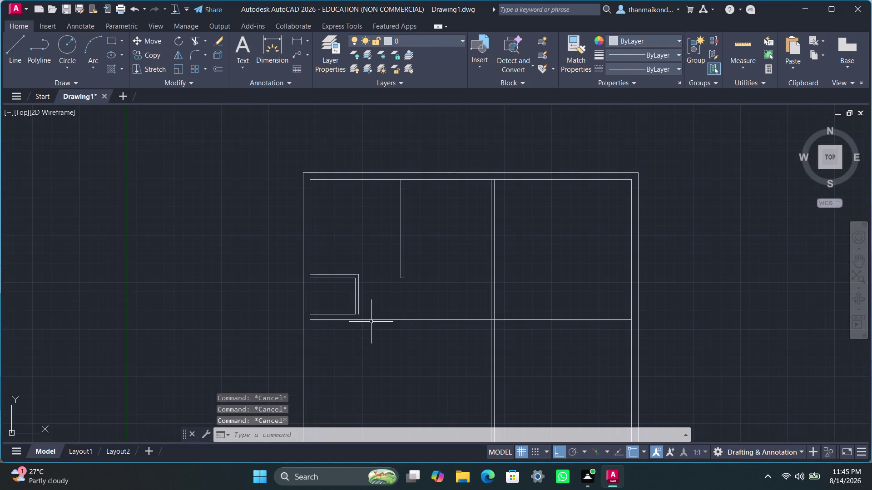
scroll(up, 3)
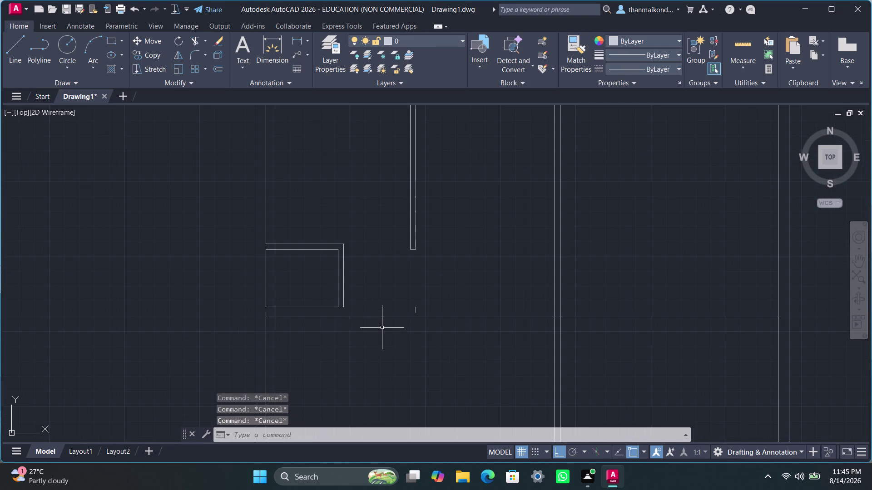
Double the 15-foot corridor line with a 4.5-inch offset just above it.
key(o)
text(ff)
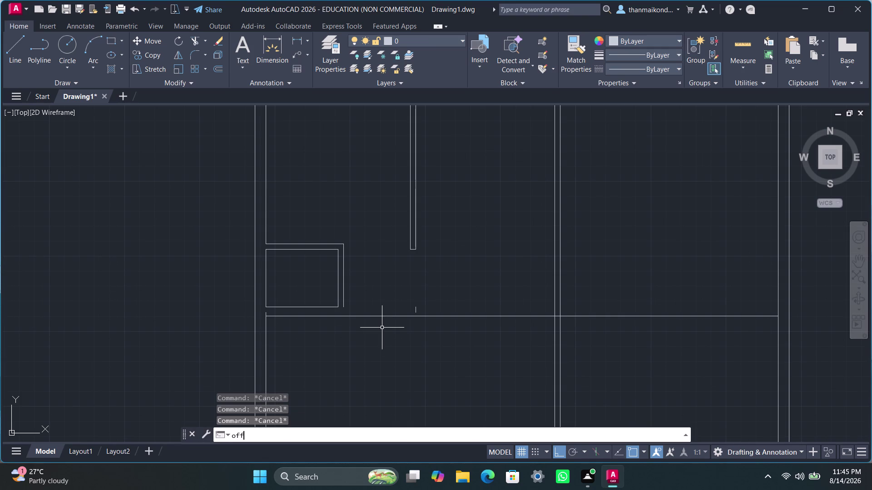
key(Return)
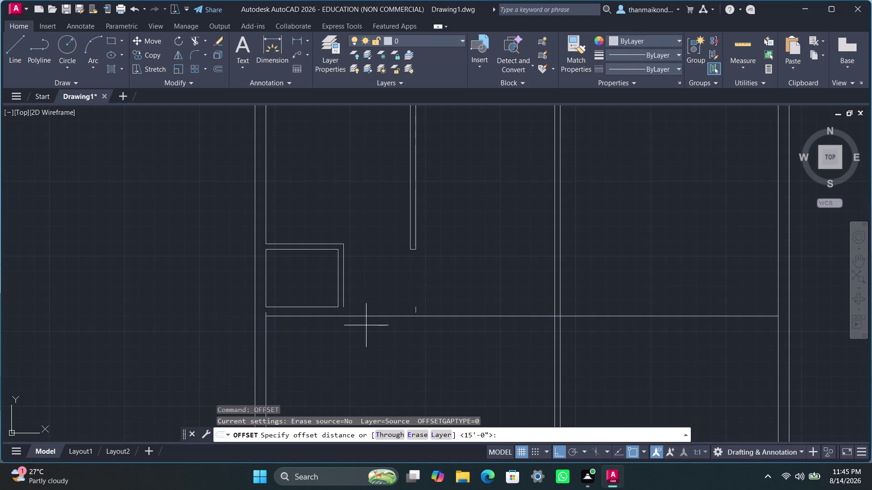
key(4)
key(period)
key(5)
key(shift+quotedbl)
key(Return)
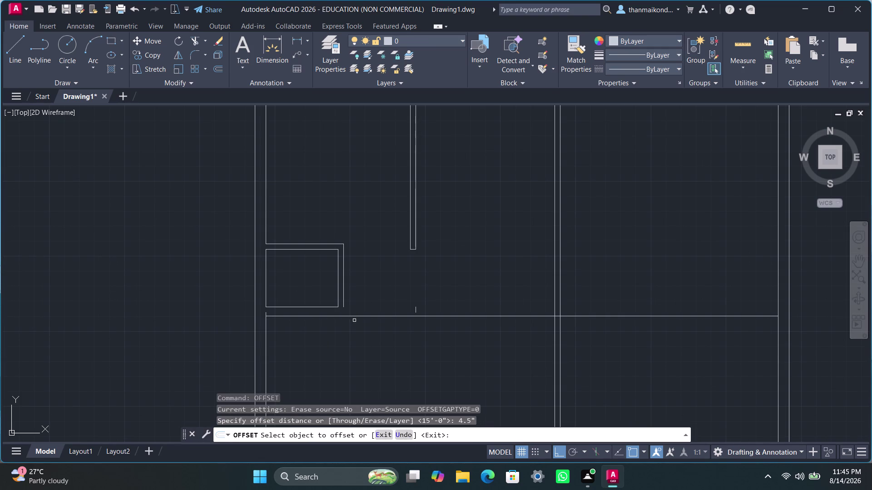
click(352, 316)
click(355, 302)
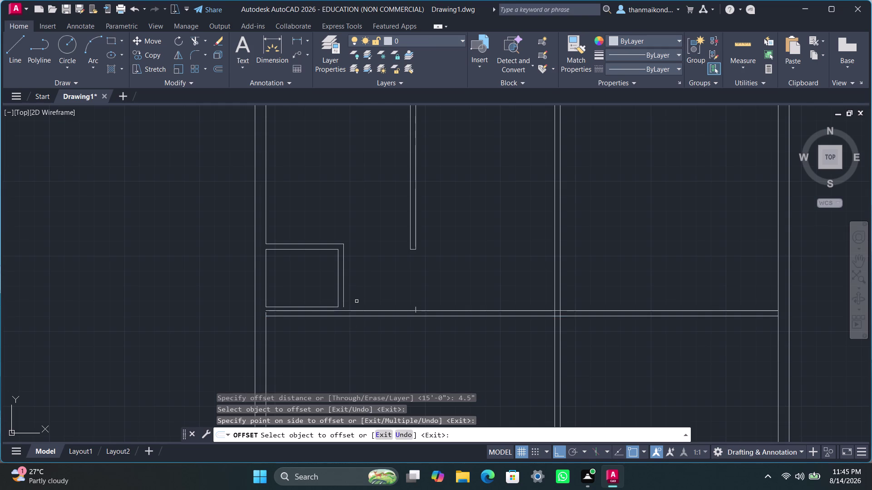
key(Escape)
key(Escape)
key(Escape)
Delete the short stray stub lines around the small room and left wall.
click(315, 308)
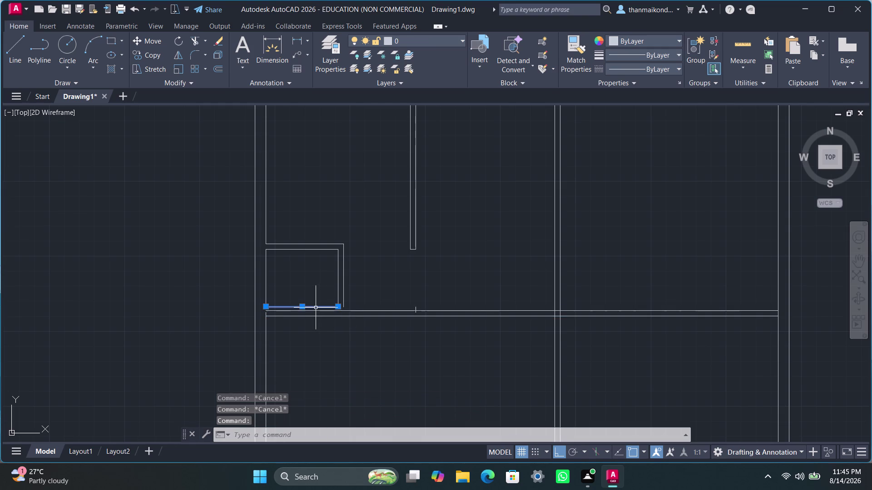
key(Delete)
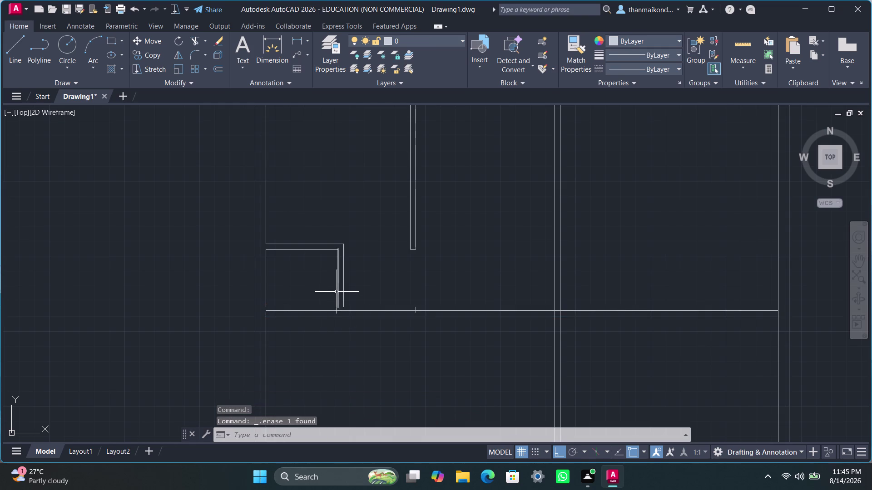
click(337, 291)
key(Delete)
click(344, 282)
key(Delete)
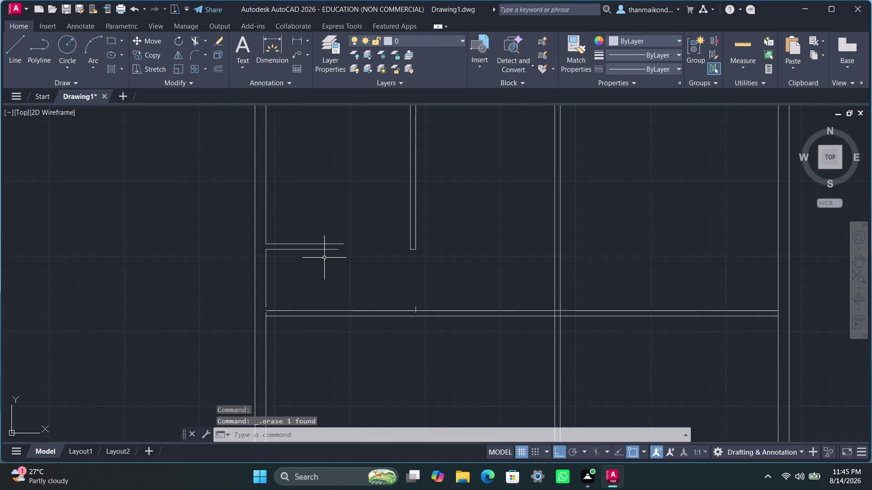
click(315, 250)
key(Delete)
click(304, 245)
key(Delete)
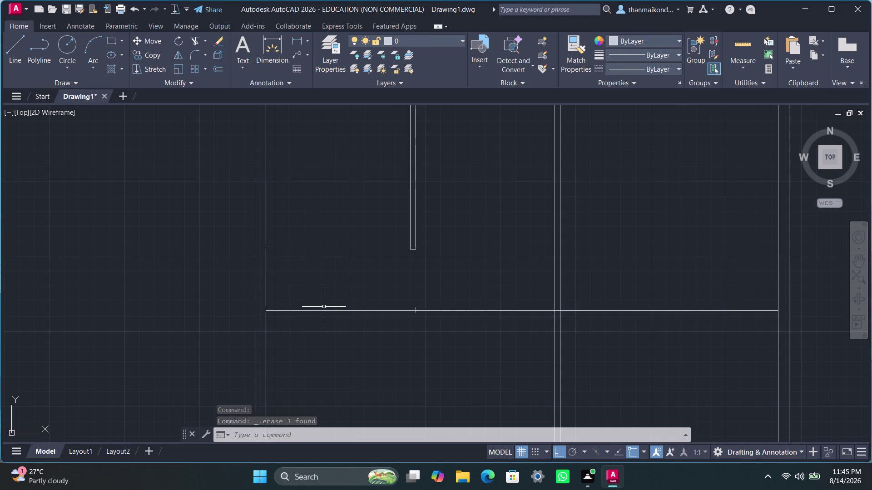
key(e)
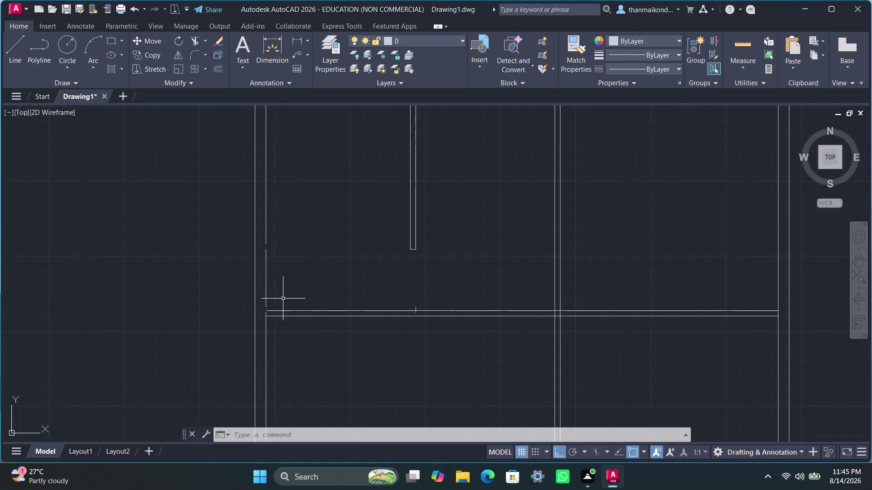
key(x)
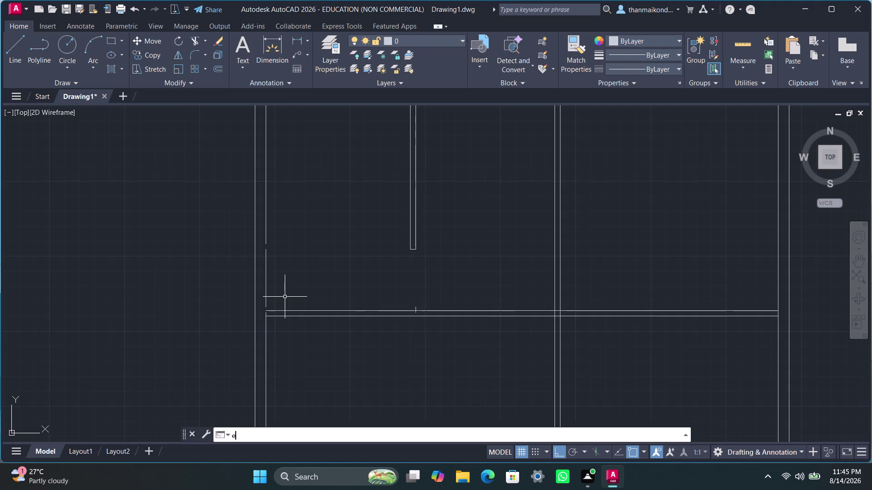
key(t)
key(e)
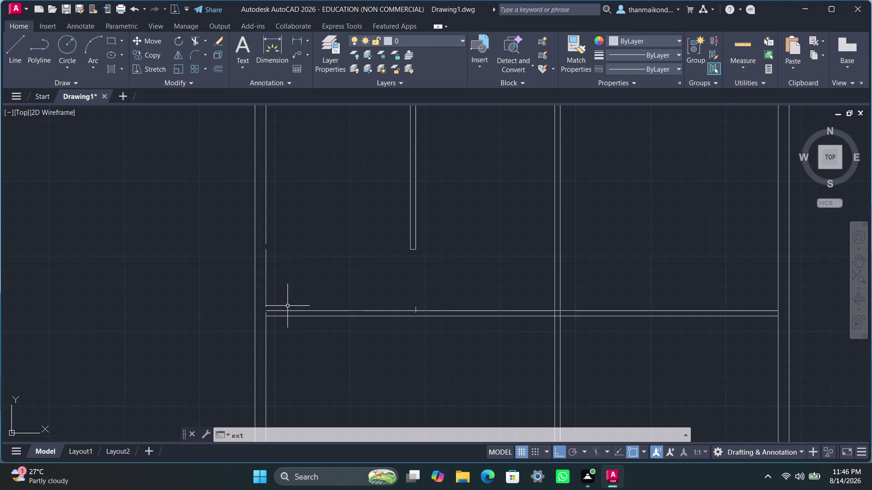
key(n)
key(d)
key(Escape)
key(Escape)
key(Escape)
key(Escape)
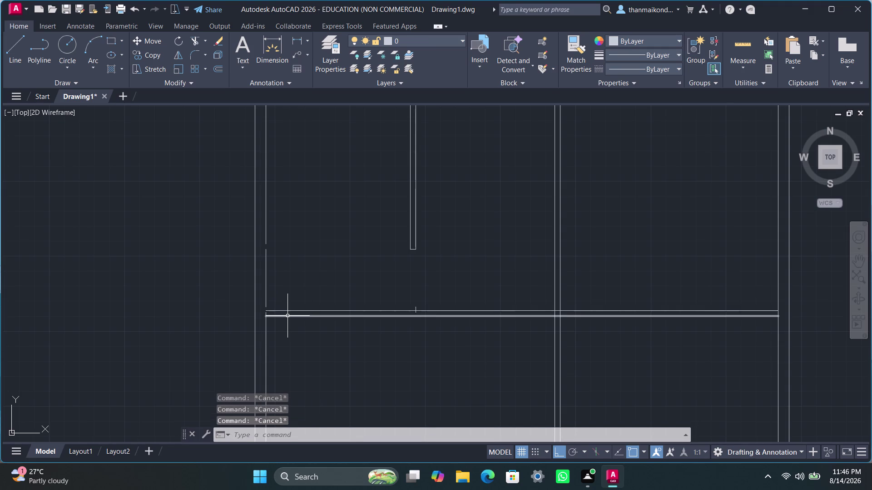
key(Escape)
key(Escape)
key(Escape)
text(ex)
text(te)
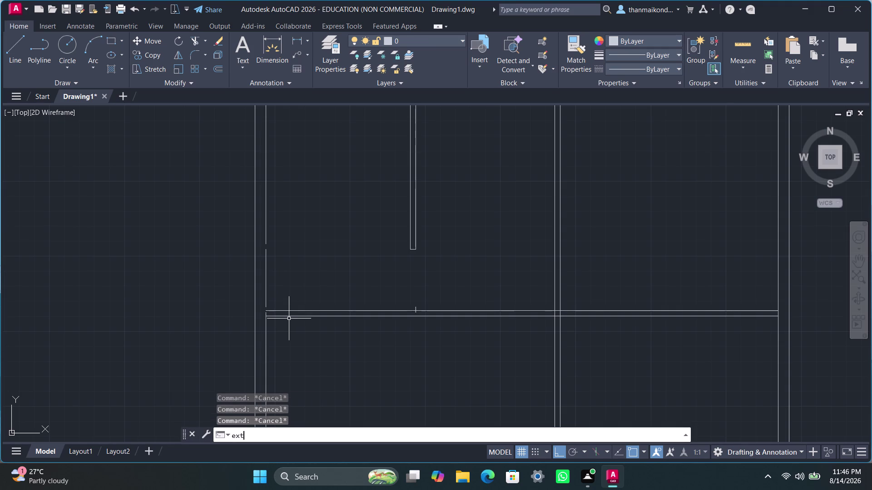
text(nd)
key(Return)
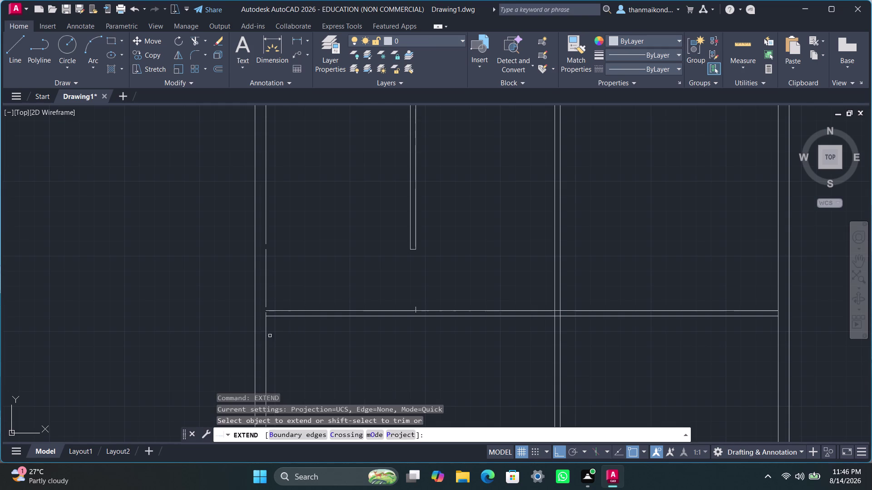
click(267, 245)
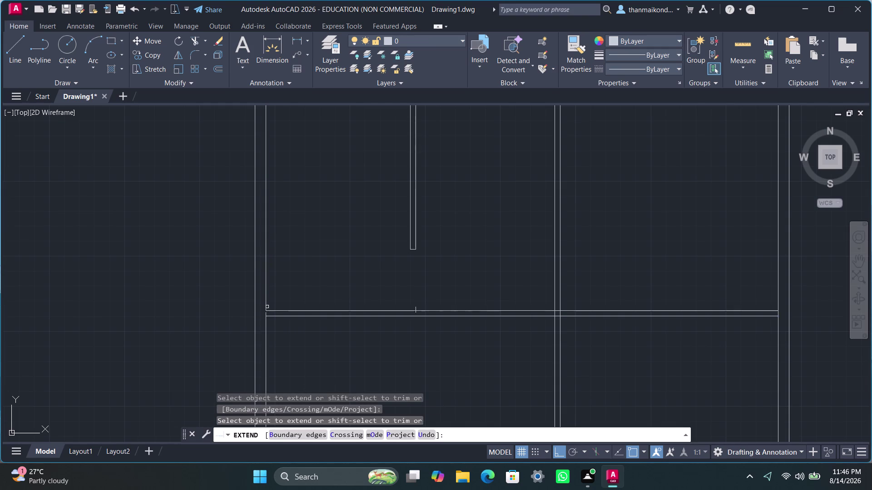
key(Escape)
key(Escape)
key(Escape)
key(Escape)
key(Escape)
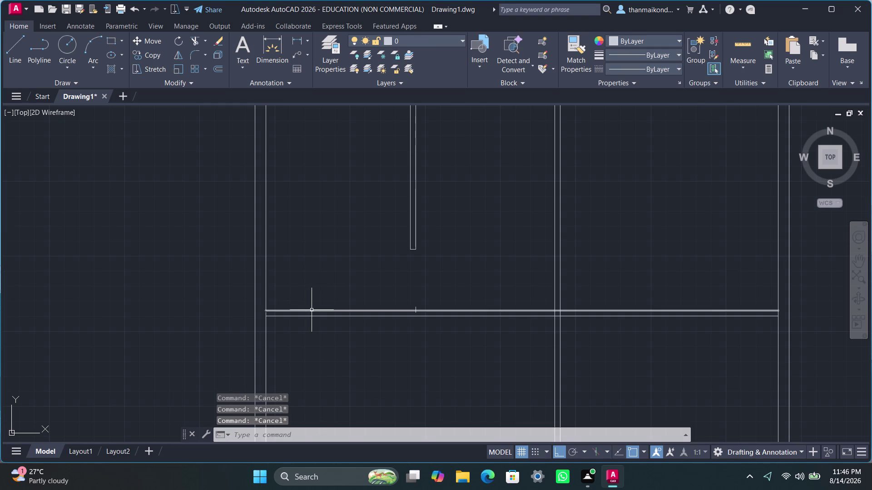
key(o)
text(ff)
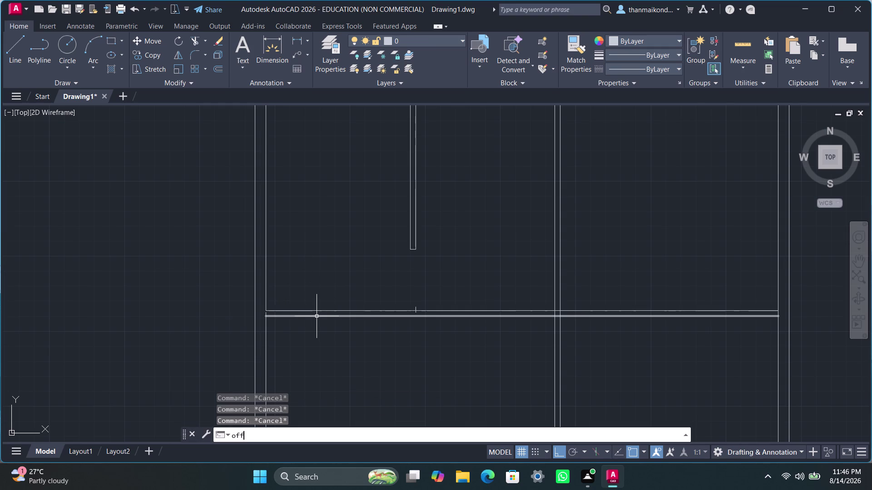
Offset the upper corridor wall line 4 feet upward.
text(se)
key(t)
key(Return)
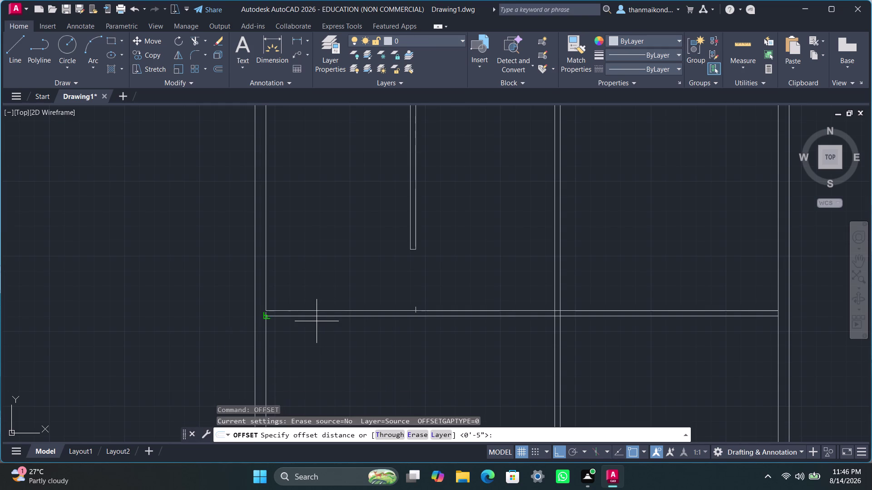
key(4)
key(apostrophe)
key(Return)
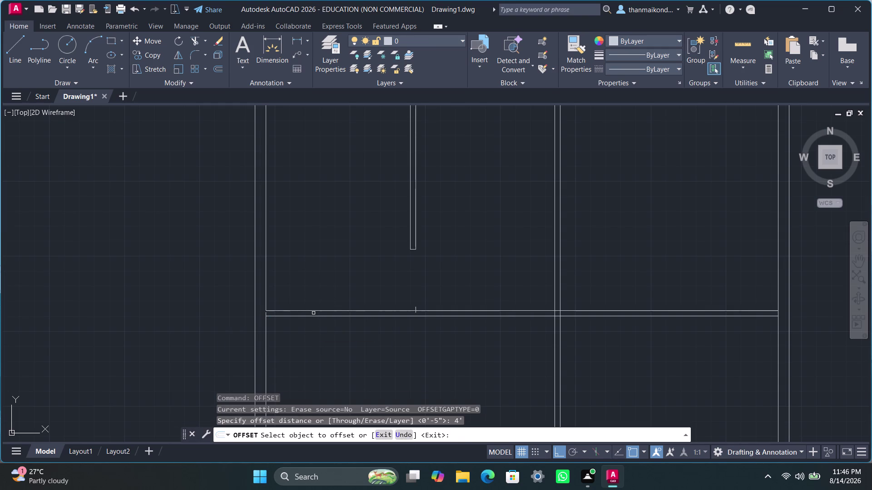
click(309, 310)
click(309, 292)
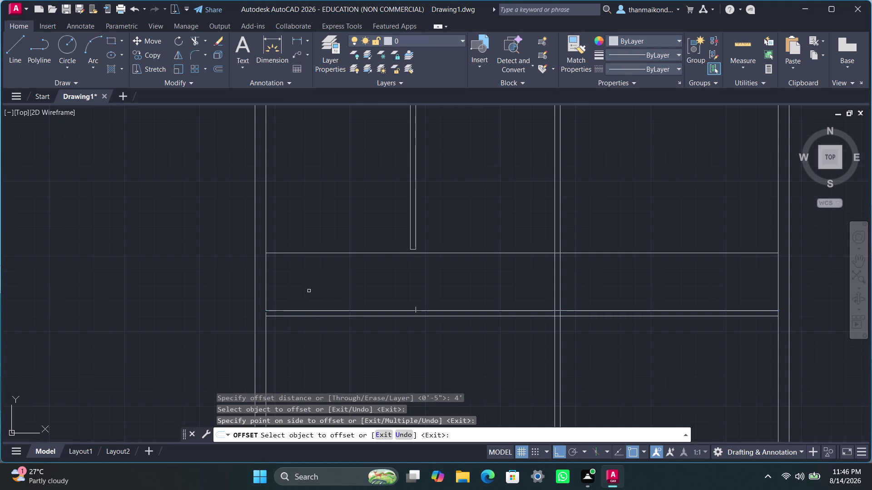
Double the new 4-foot line with a 4.5-inch offset just above it.
text(o)
text(ffse)
key(Escape)
key(Escape)
key(Escape)
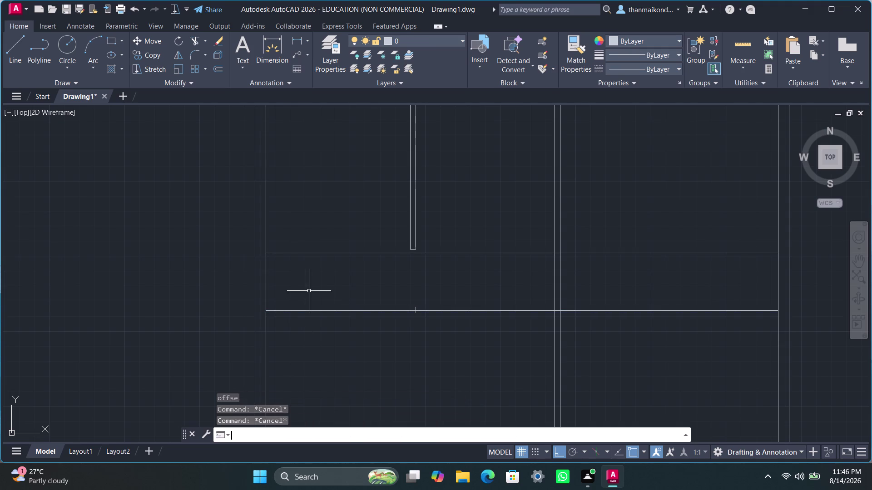
key(Escape)
text(off)
key(Return)
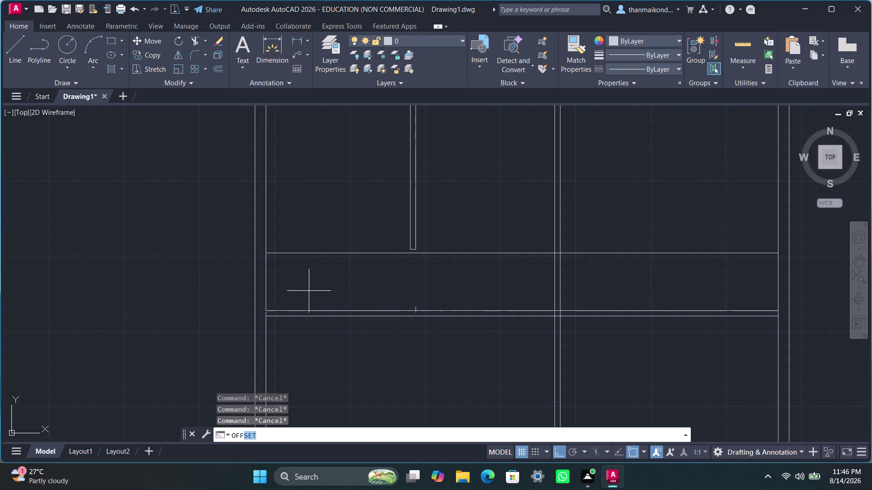
key(4)
text(.5)
key(shift+quotedbl)
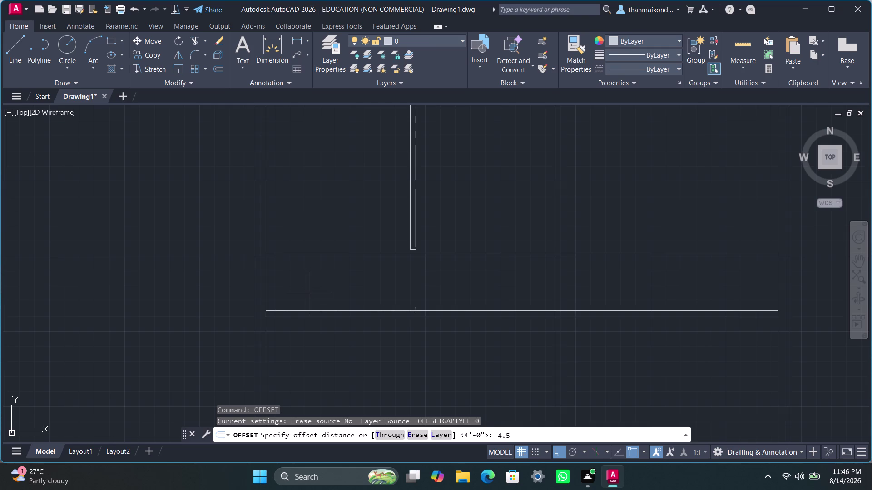
key(Return)
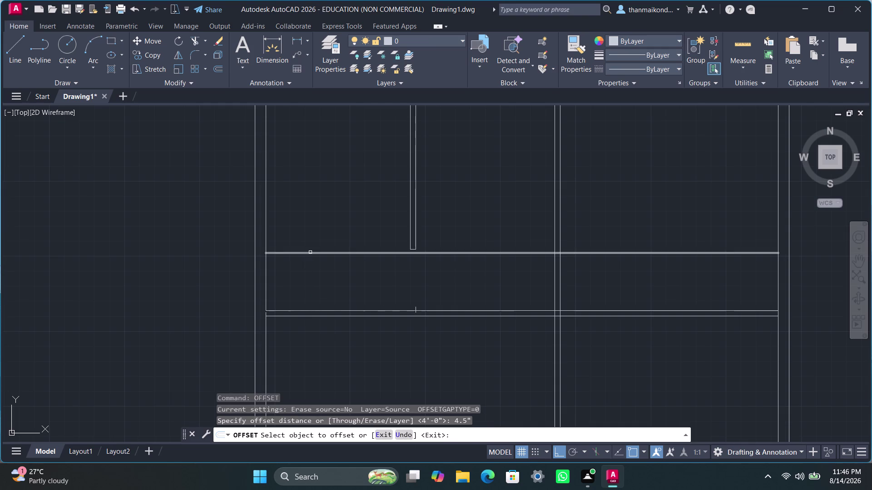
click(310, 252)
click(311, 242)
key(Escape)
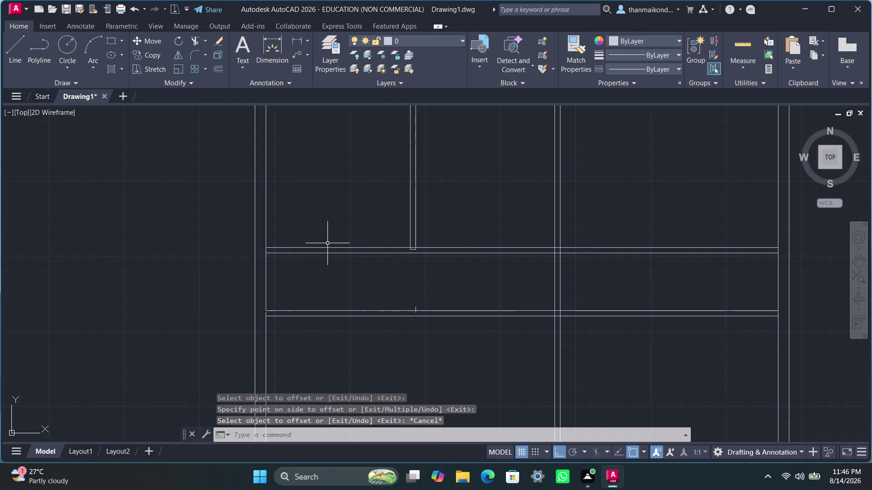
key(Escape)
key(Escape)
scroll(down, 3)
middle_drag(328, 265, 324, 291)
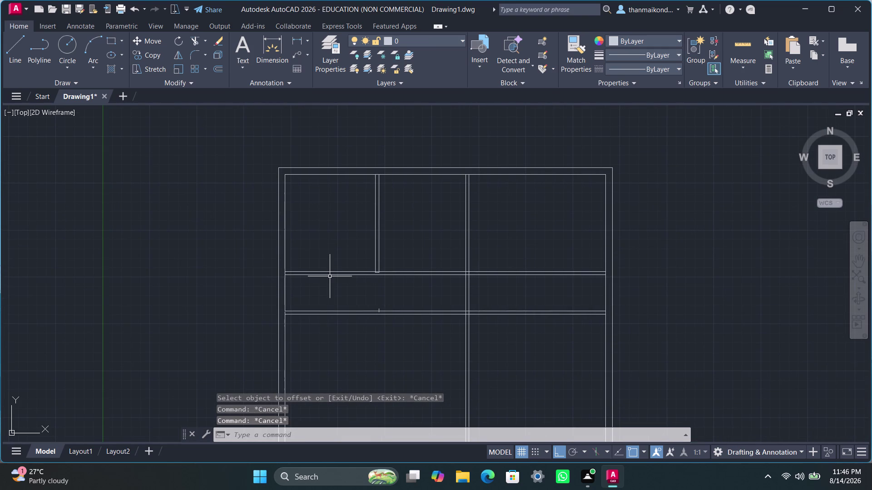
scroll(up, 3)
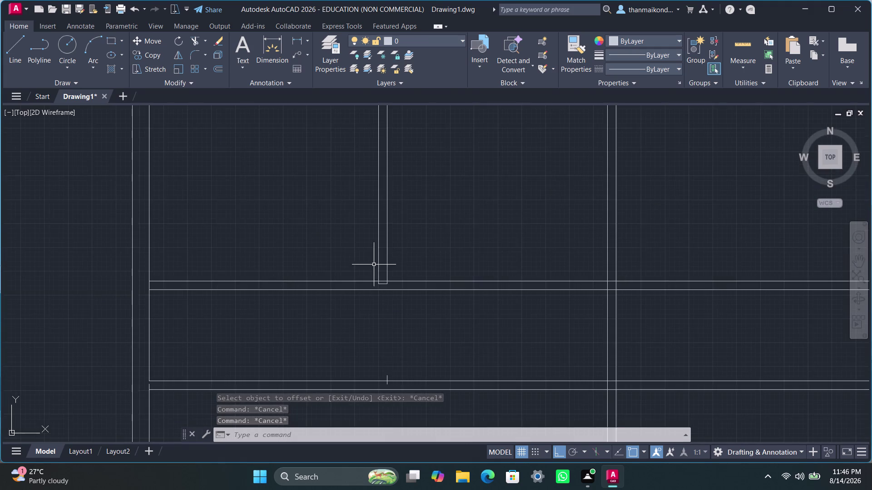
scroll(down, 3)
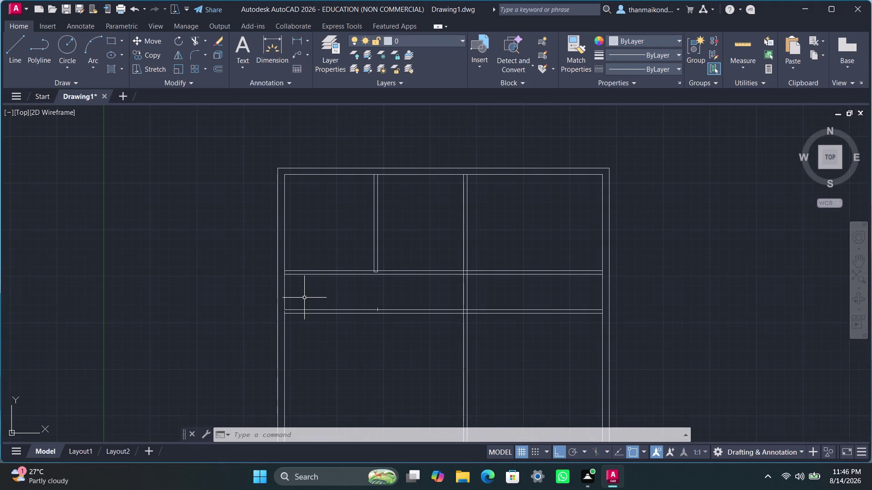
key(o)
text(ffset)
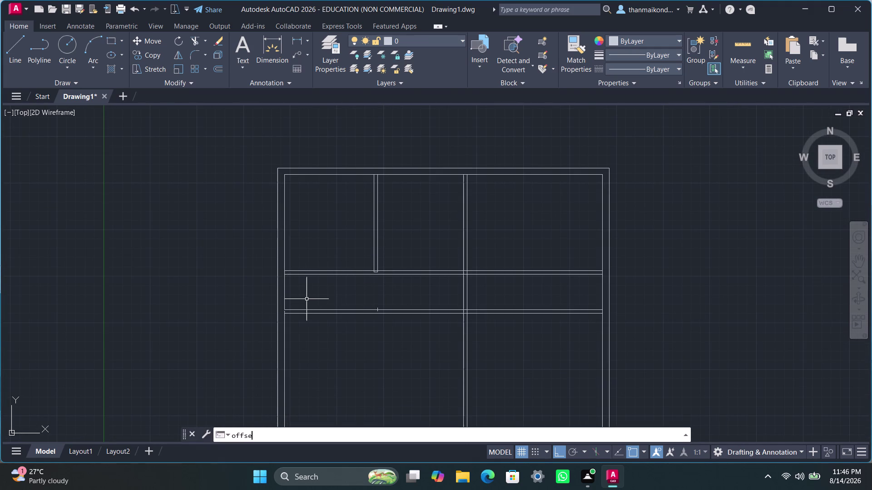
key(Return)
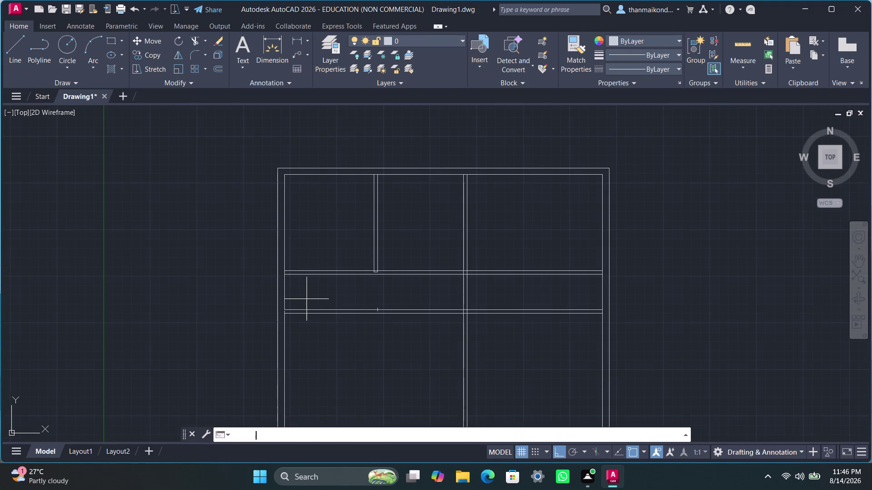